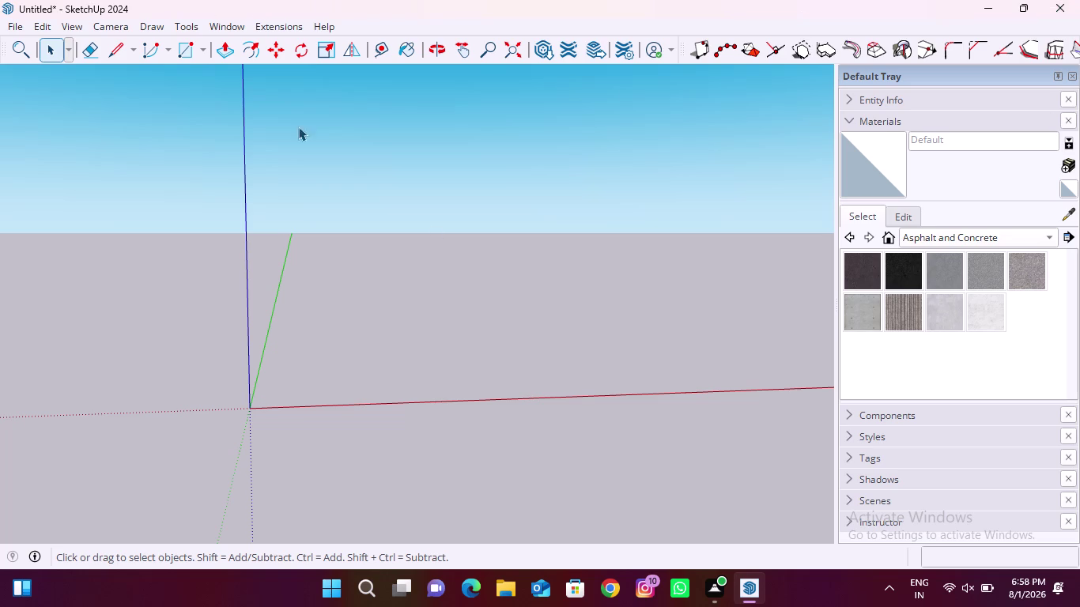
Import the house photo into the model via File > Import.
scroll(down, 3)
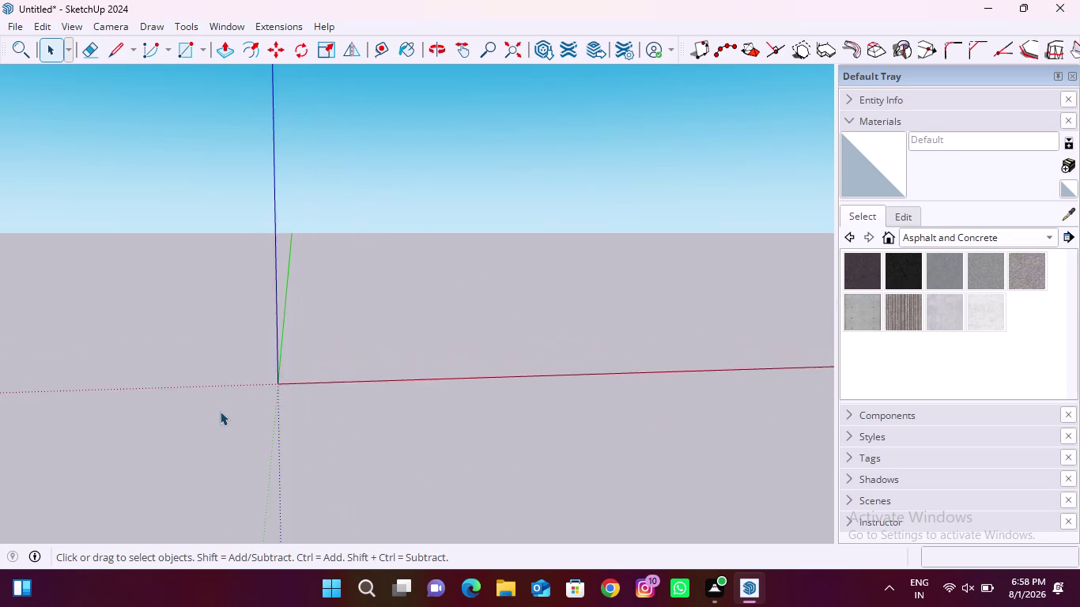
scroll(down, 3)
click(10, 27)
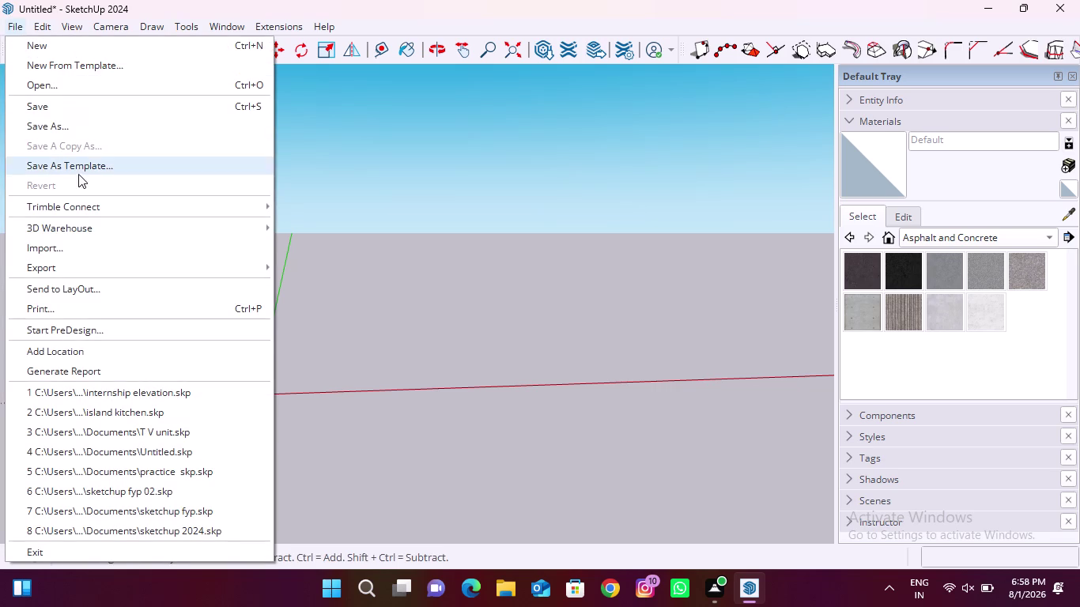
click(78, 252)
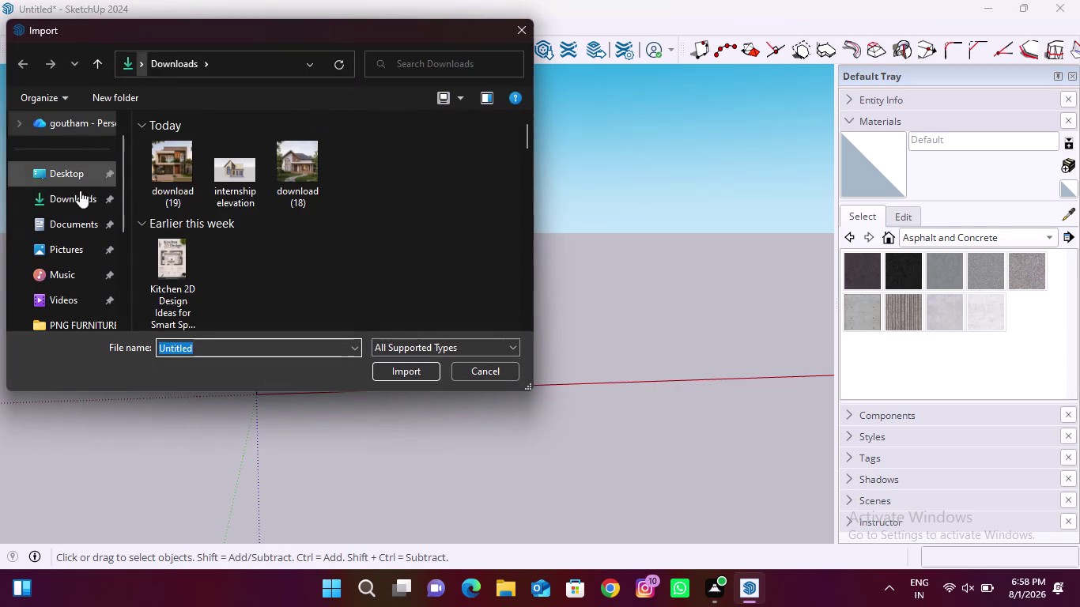
click(163, 172)
click(406, 422)
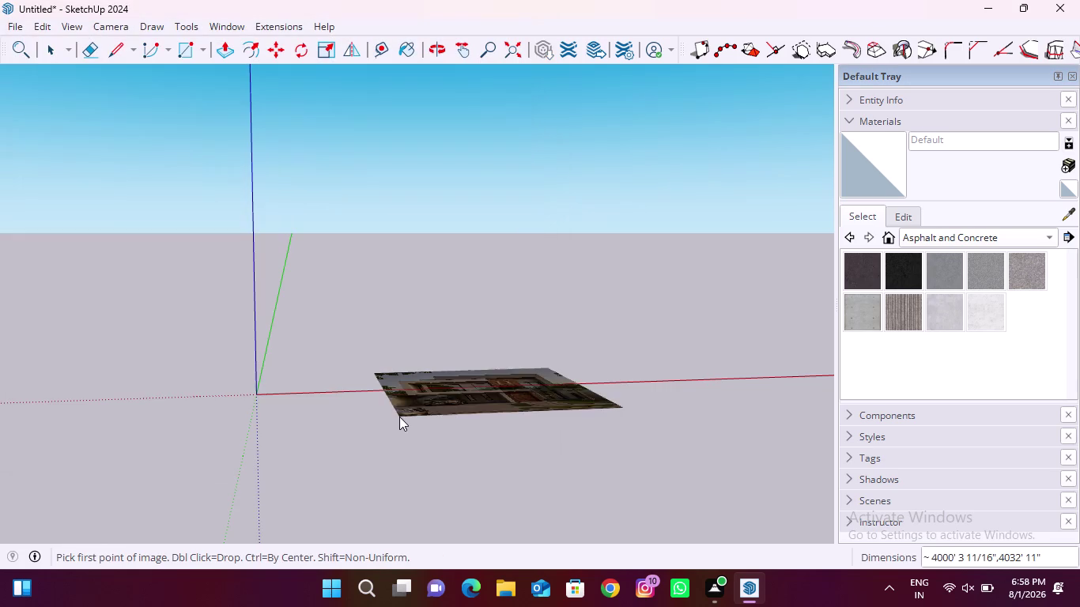
Place the house image flat on the ground beside the axes with two clicks.
click(321, 367)
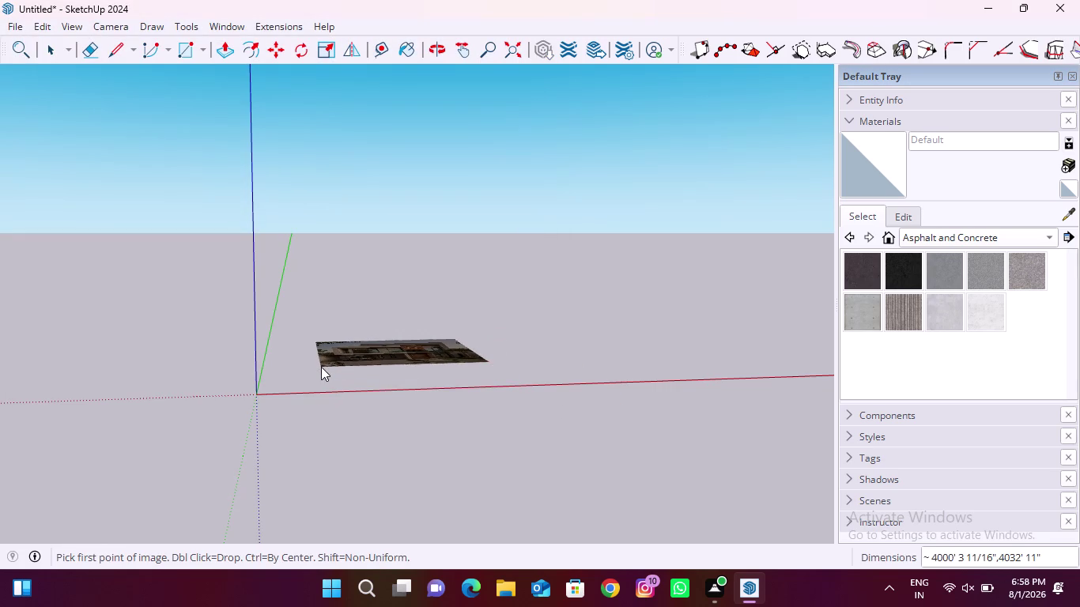
middle_drag(406, 352, 419, 465)
scroll(down, 3)
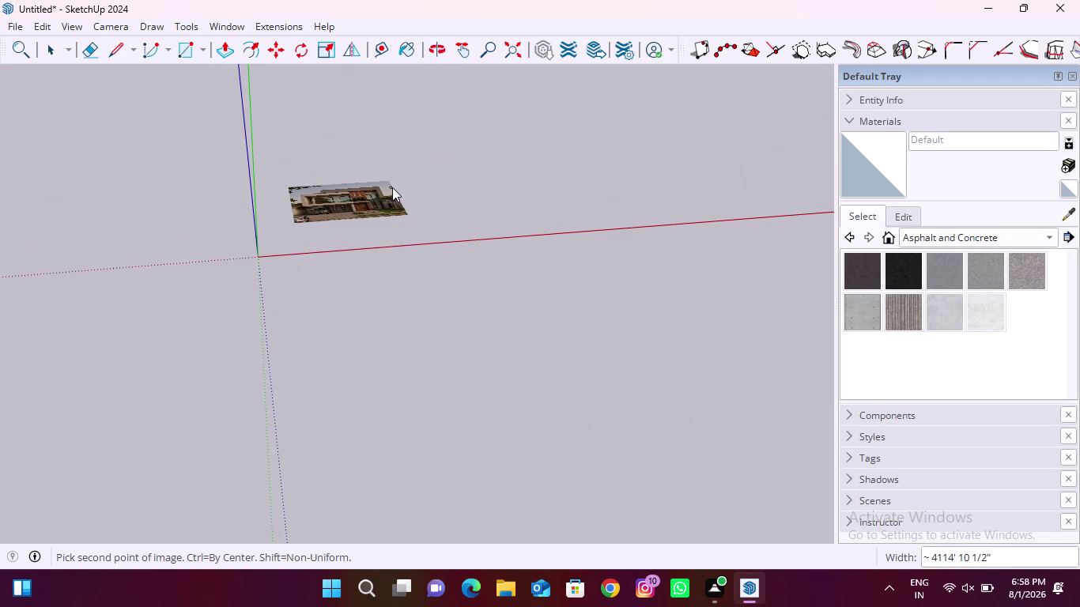
click(393, 188)
middle_drag(367, 200, 357, 292)
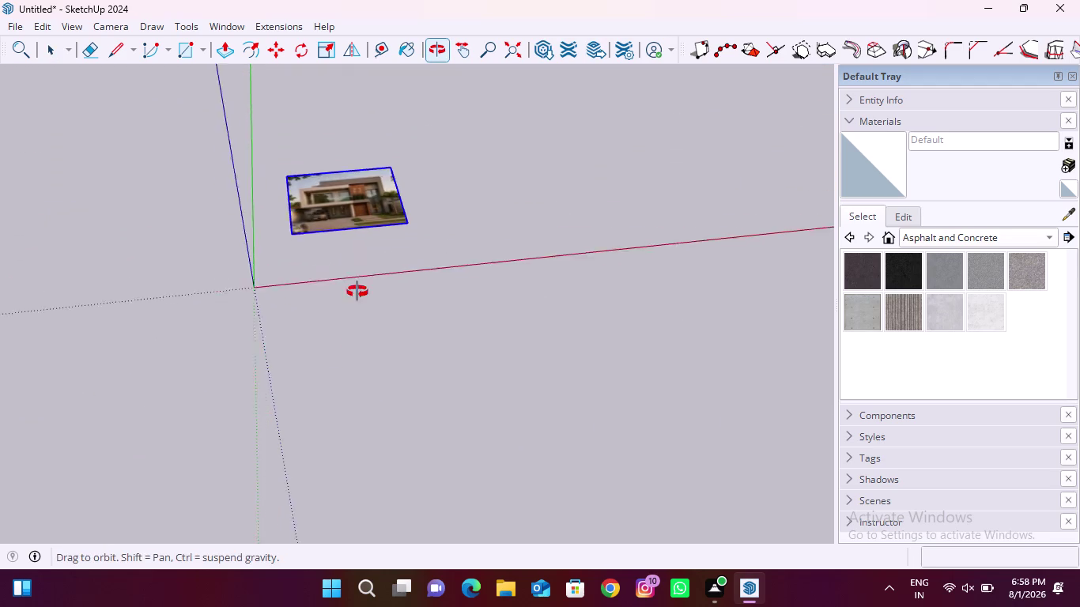
middle_drag(357, 292, 350, 397)
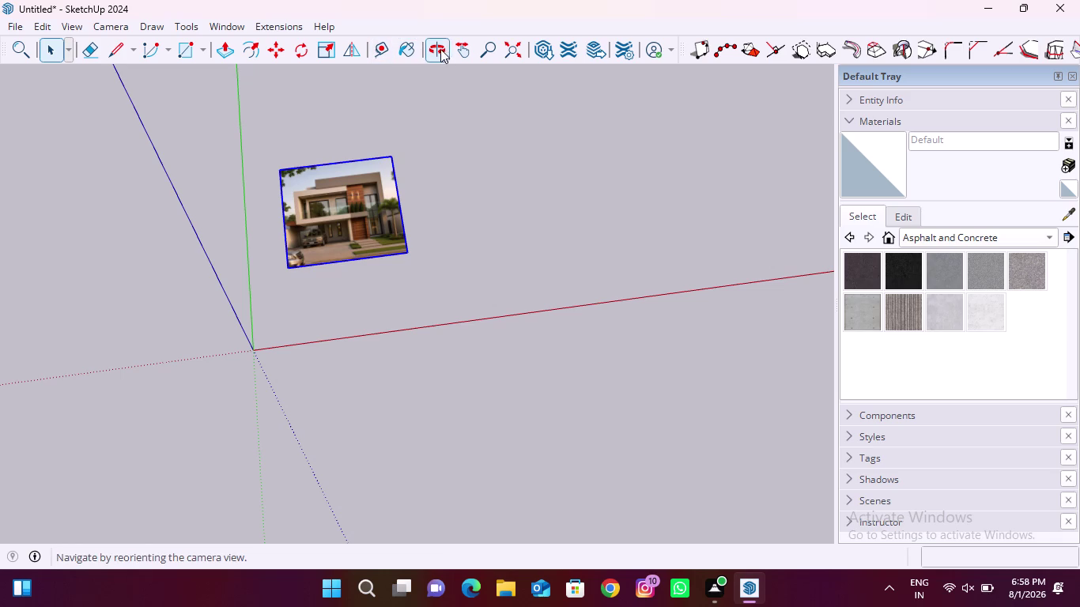
click(307, 52)
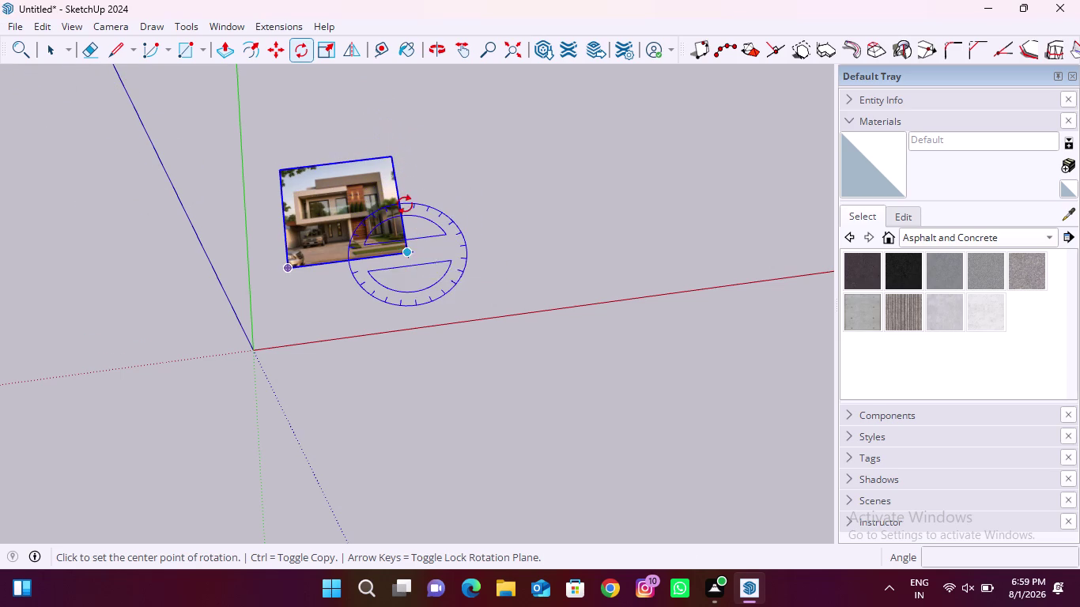
Turn the house image 90° about the red axis from its bottom corner to stand it upright.
key(Right)
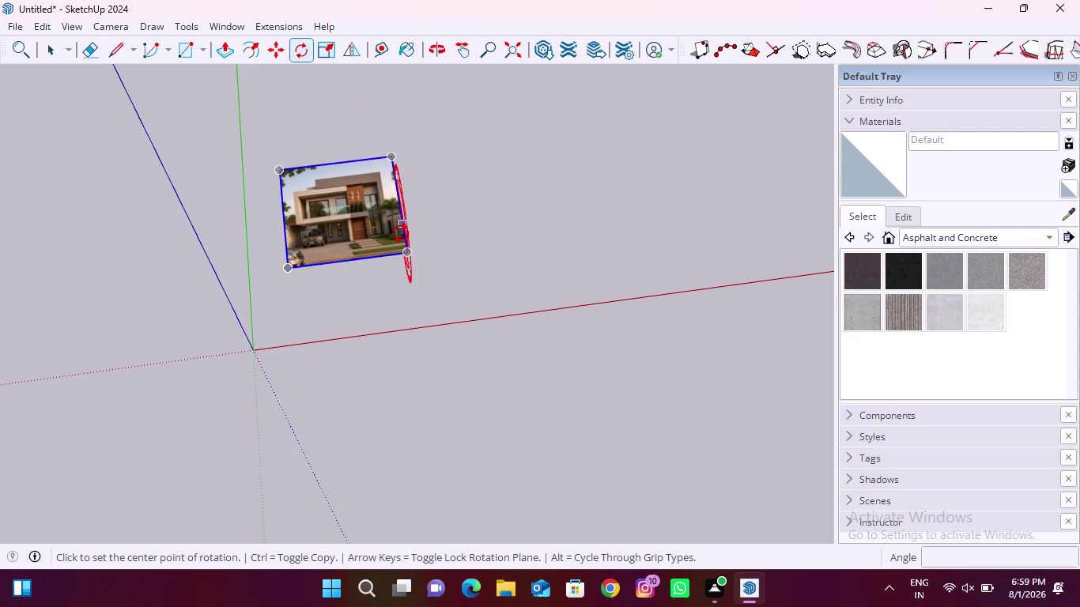
click(405, 257)
click(388, 157)
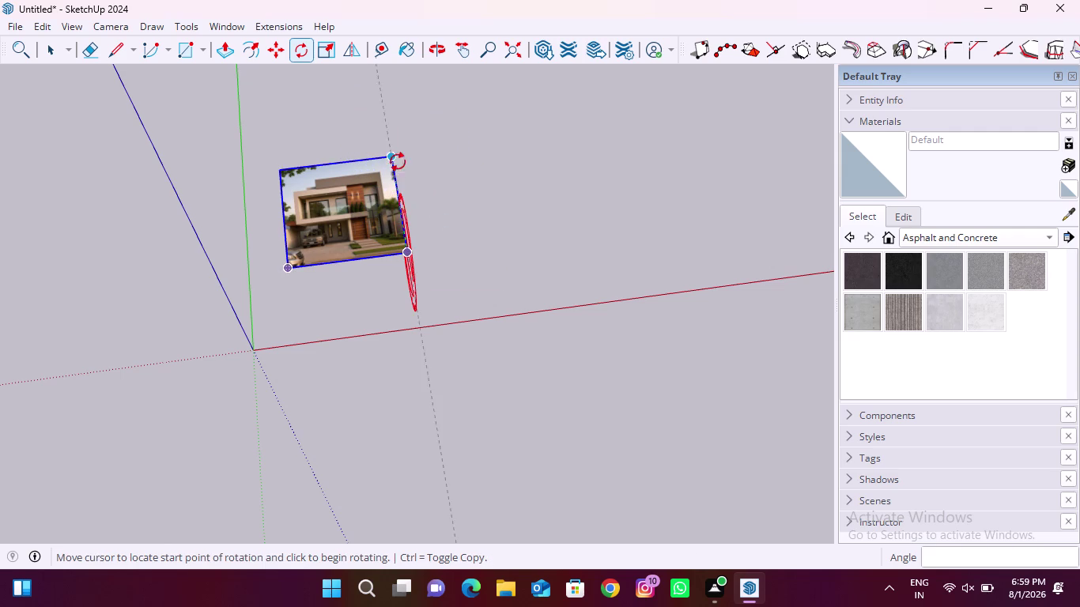
text(9)
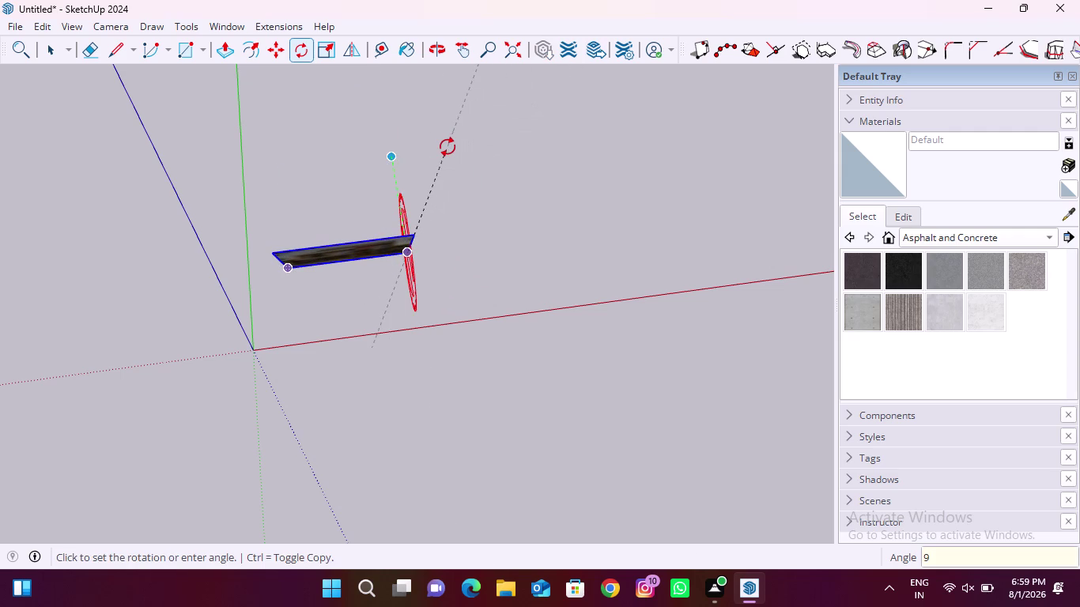
text(0)
key(Return)
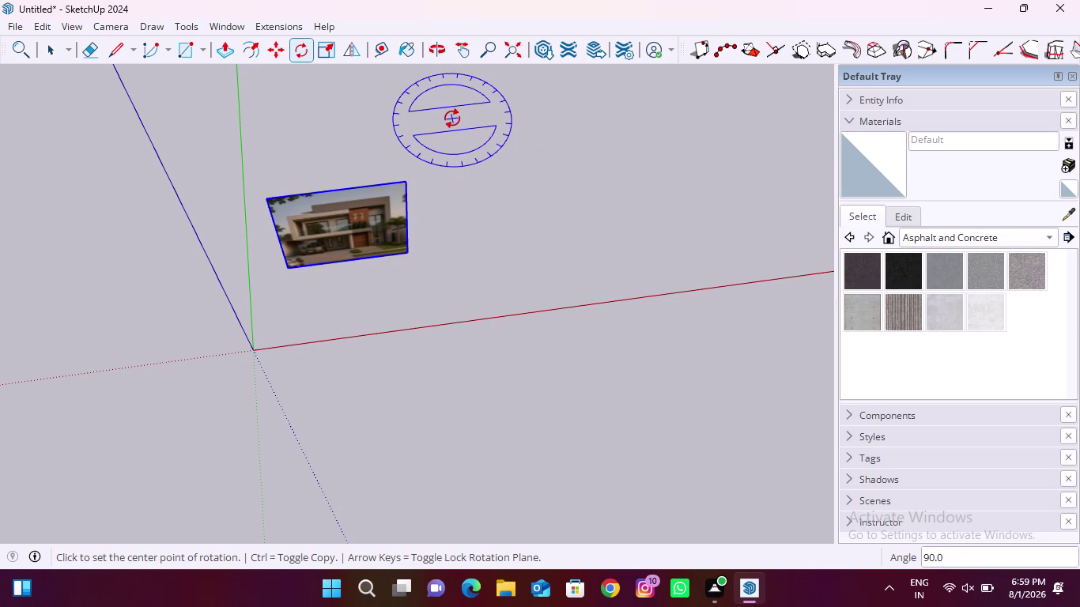
key(Escape)
key(space)
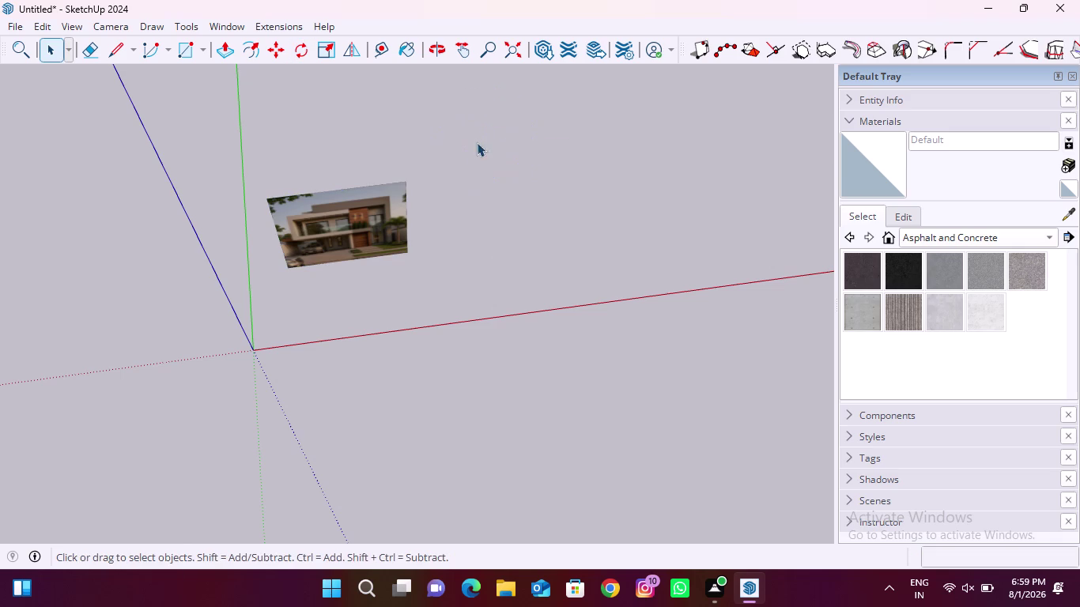
Orbit the view to face the upright house image front-on.
middle_drag(360, 313, 271, 194)
scroll(down, 3)
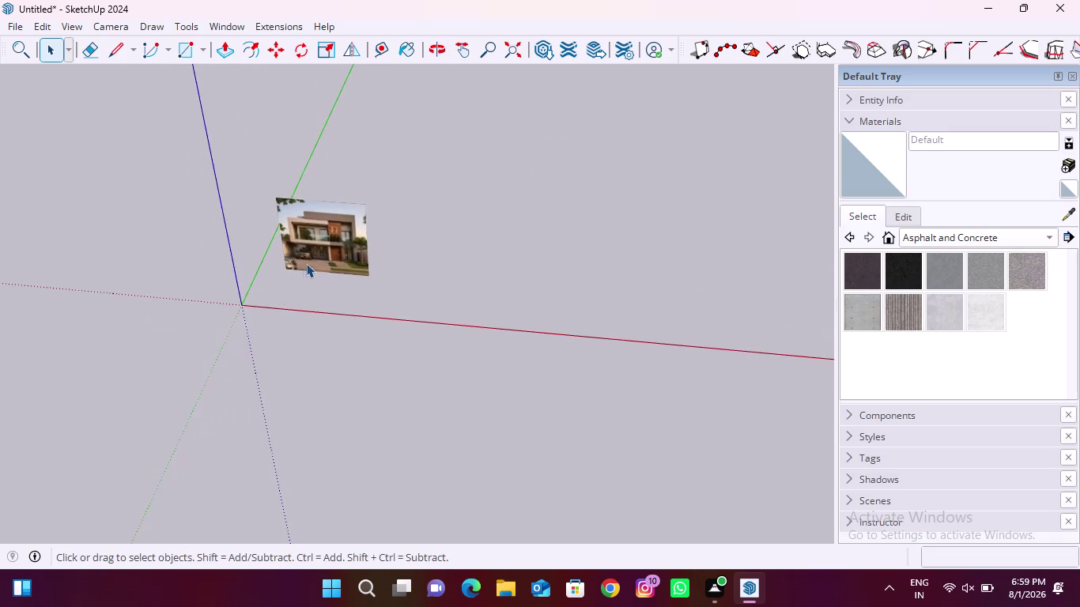
scroll(up, 3)
scroll(down, 3)
middle_drag(215, 310, 261, 255)
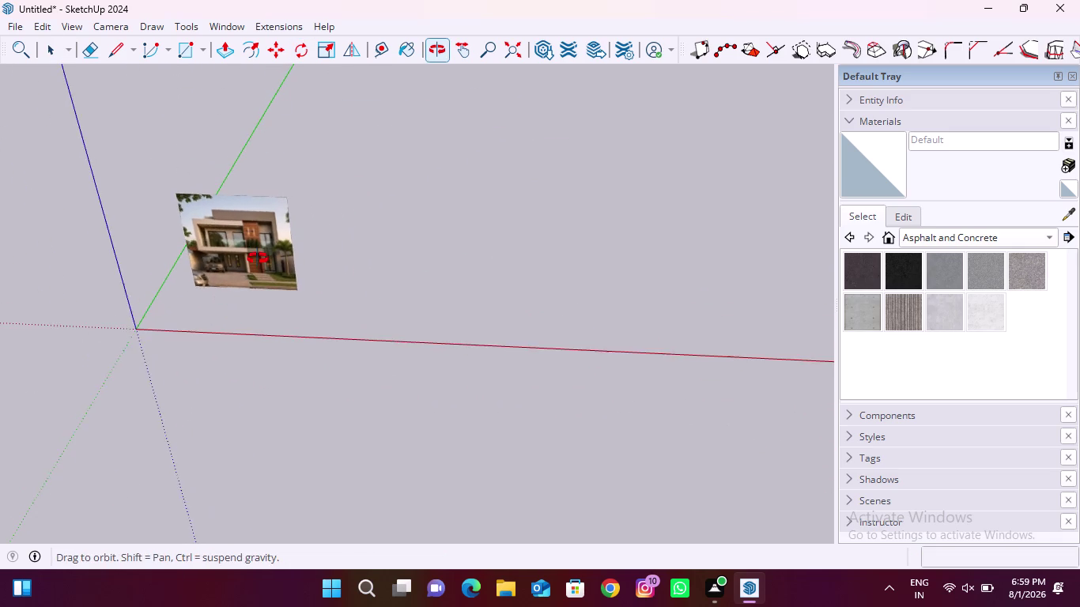
middle_drag(261, 255, 278, 233)
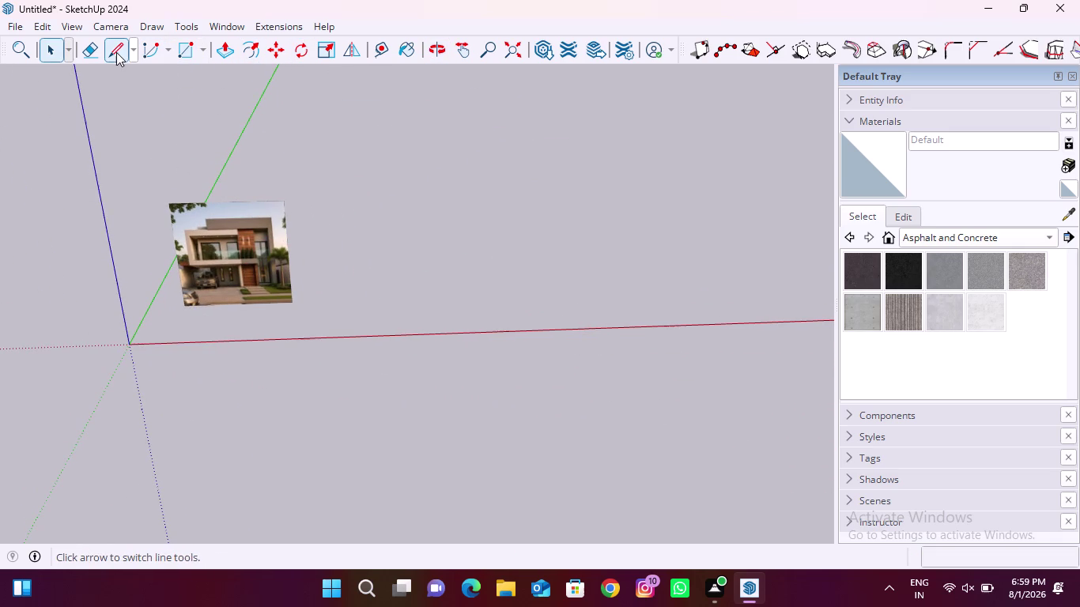
Draw a 2' line along the red axis from the image's bottom corner.
click(116, 52)
scroll(down, 3)
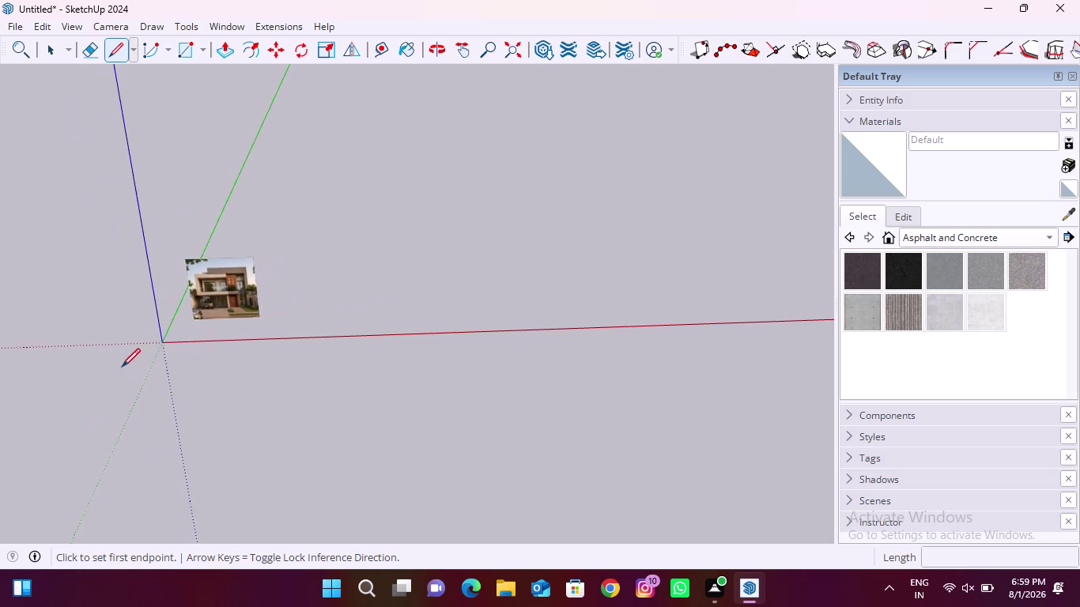
scroll(down, 3)
scroll(up, 3)
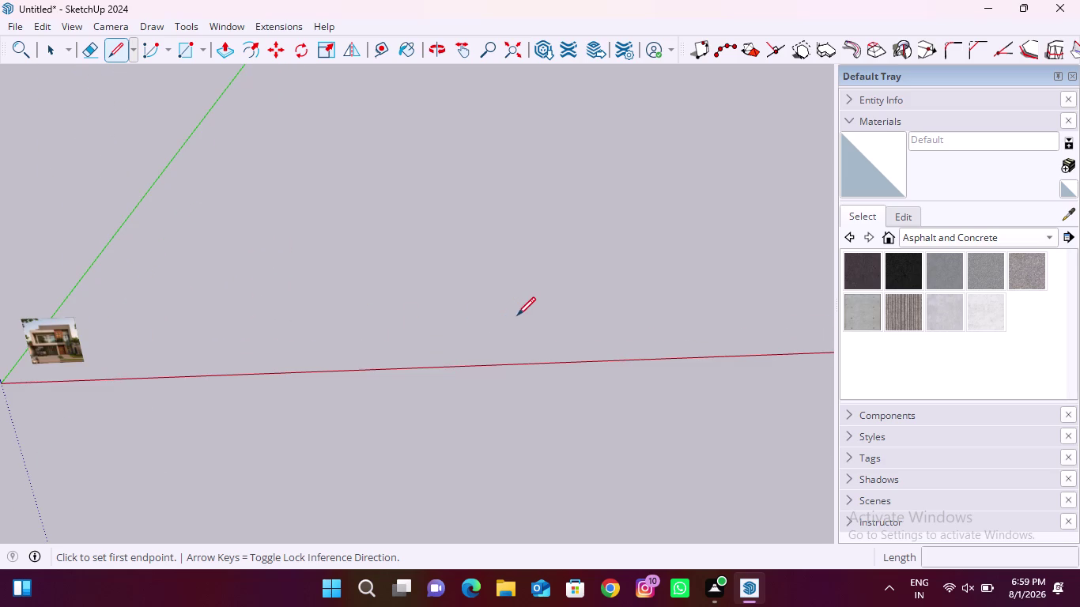
click(528, 316)
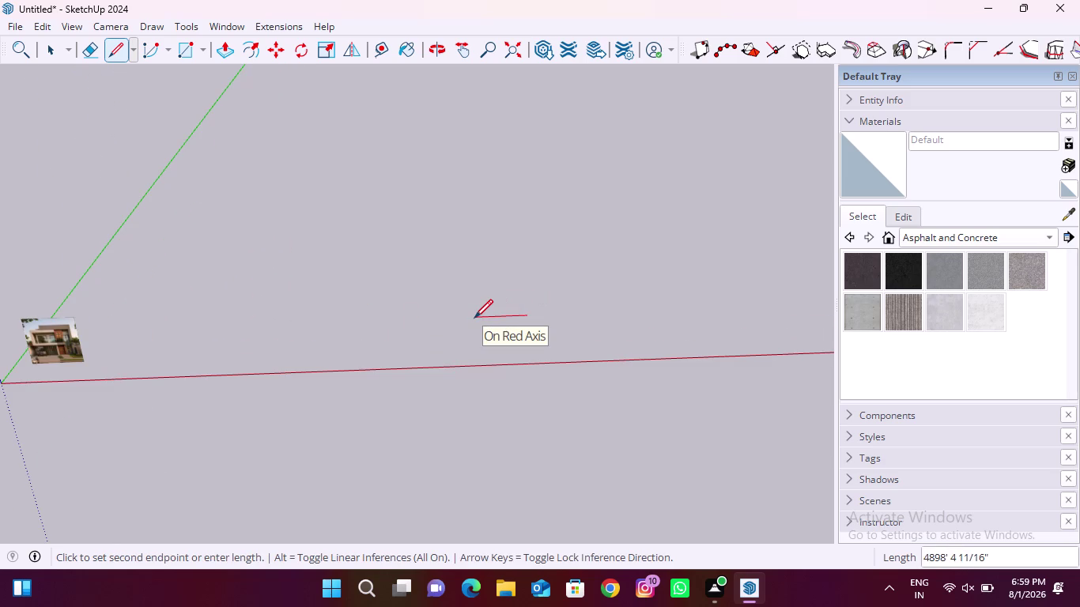
text(2')
key(Return)
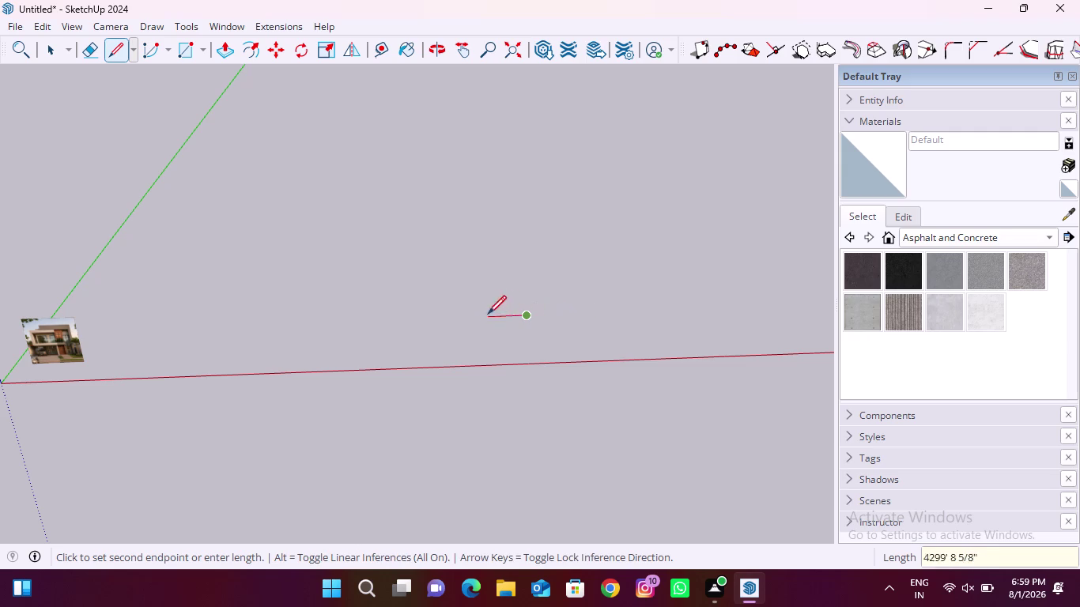
scroll(down, 3)
scroll(up, 3)
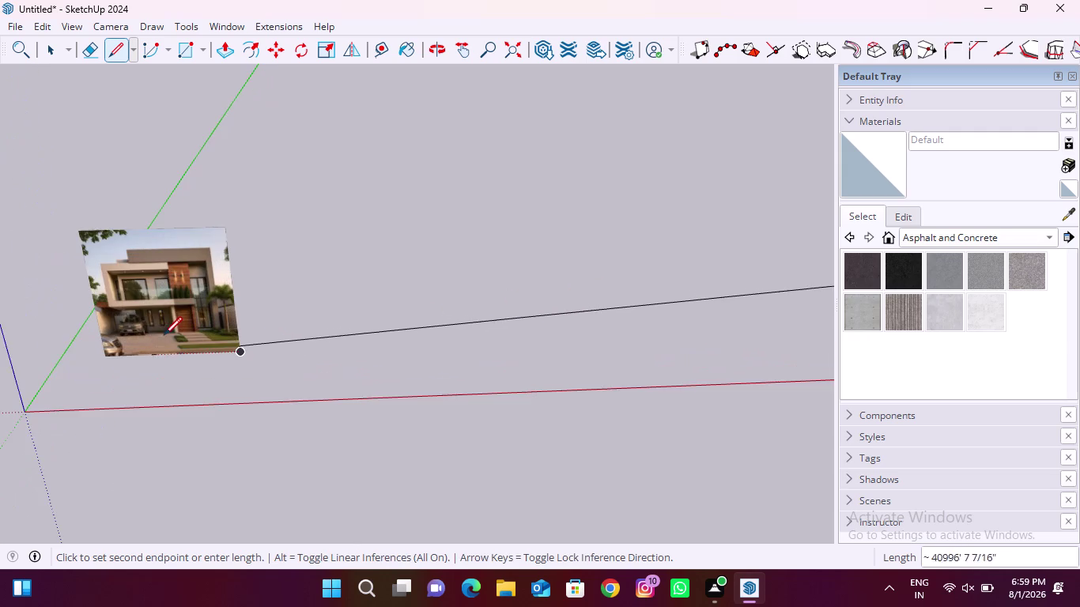
scroll(up, 3)
scroll(down, 3)
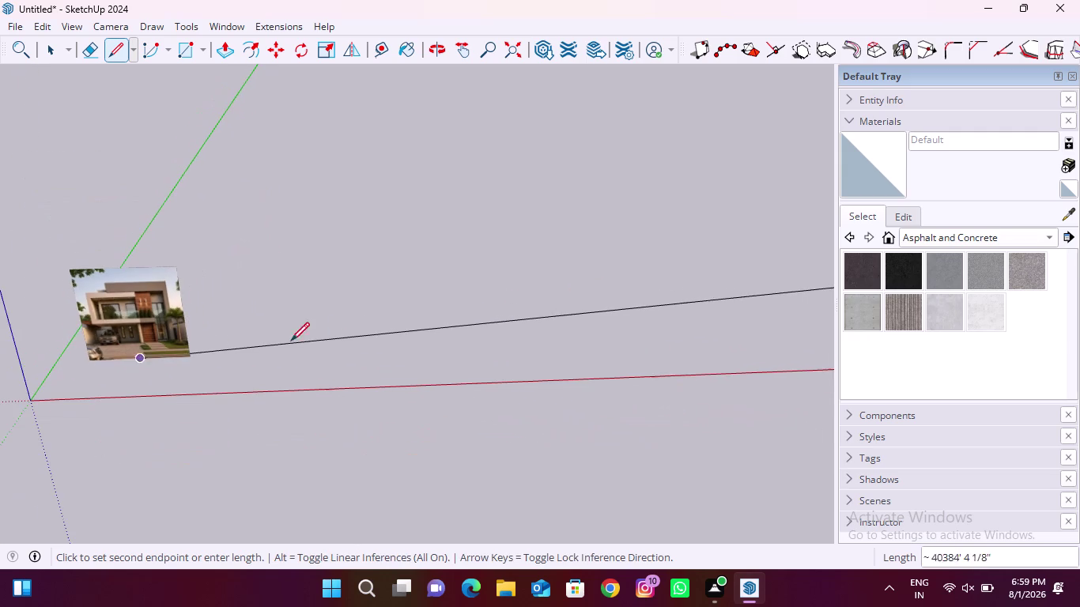
scroll(down, 3)
scroll(up, 3)
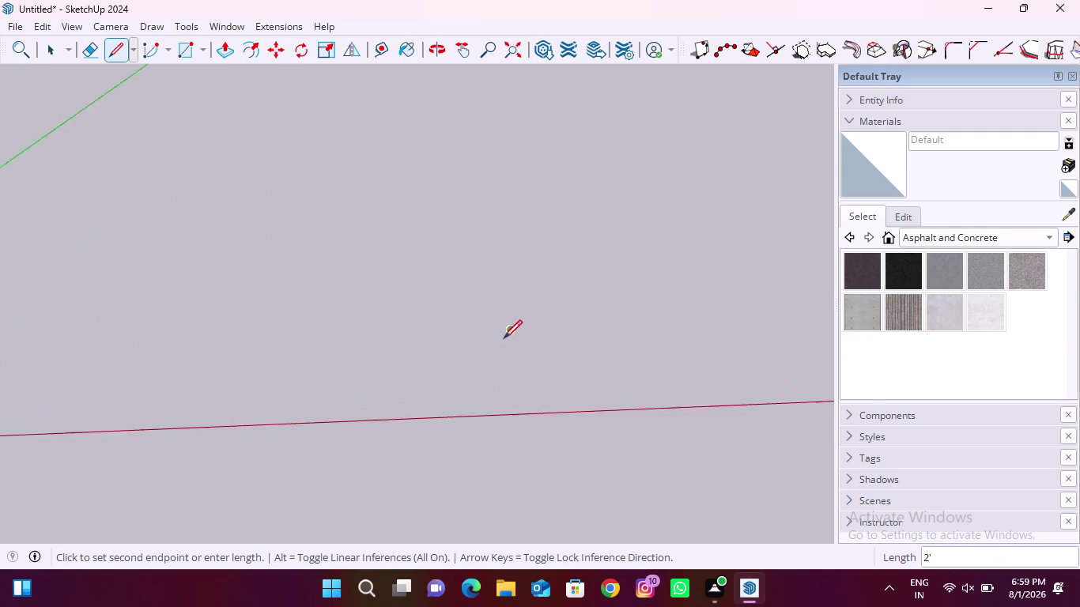
Draw a 3.5' line along the green axis, meeting the 2' line in an L.
scroll(up, 3)
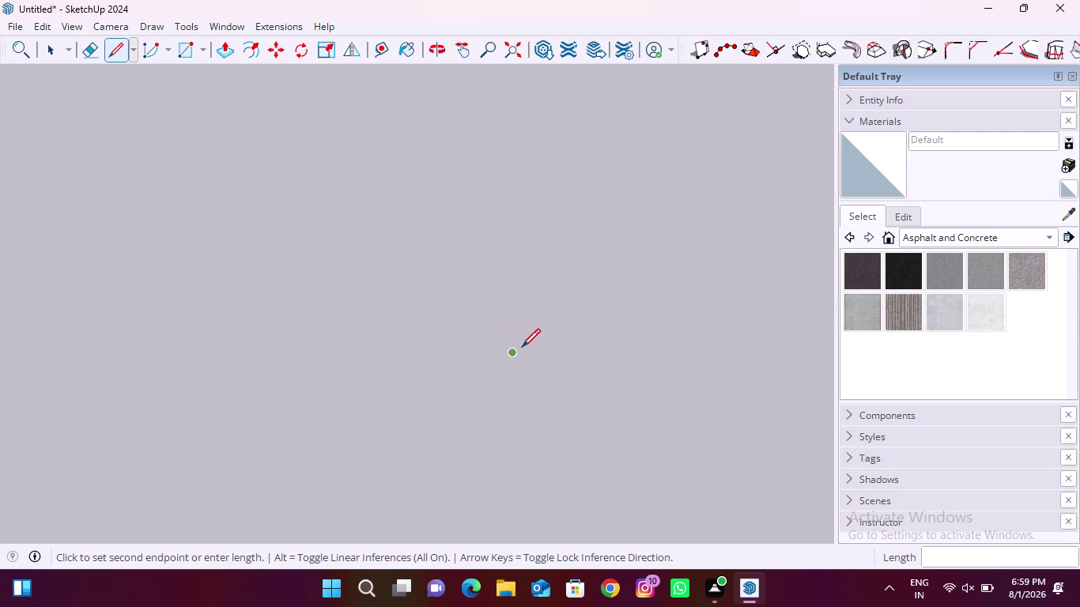
scroll(up, 3)
scroll(up, 3)
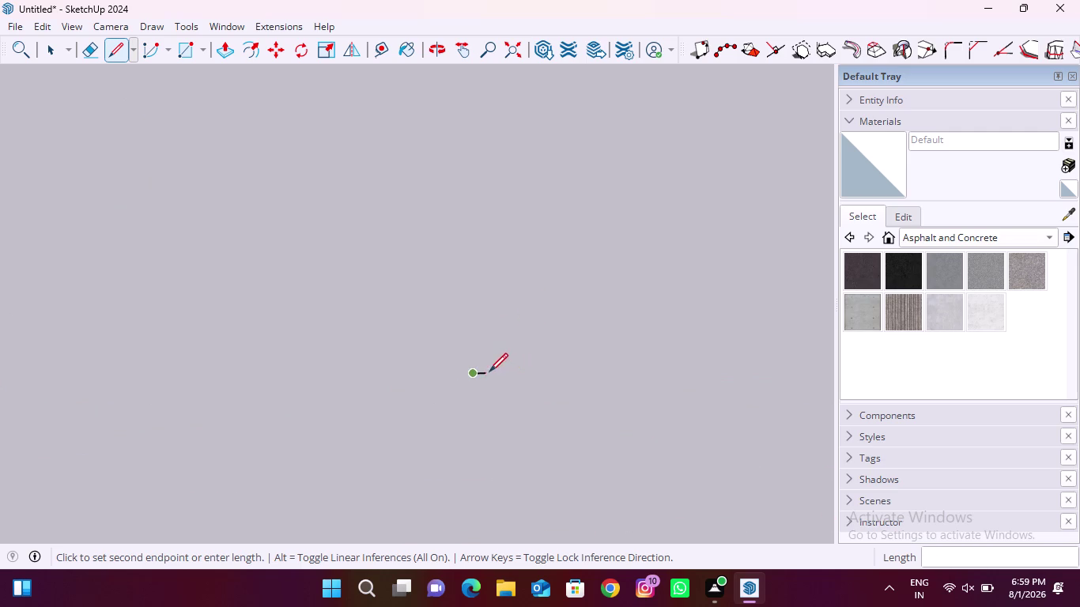
scroll(up, 3)
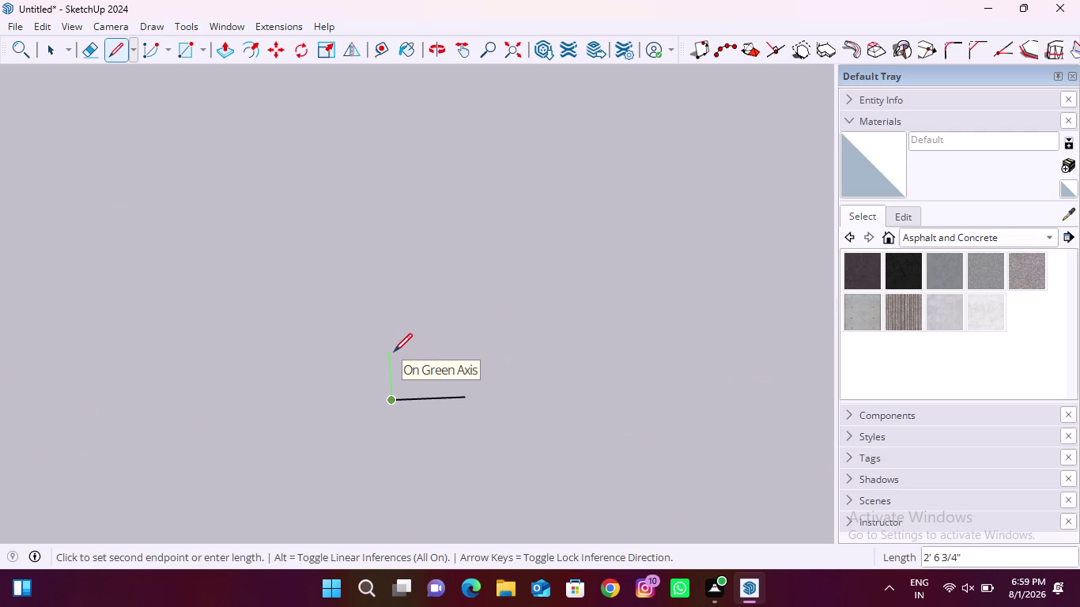
text(3.5')
key(Return)
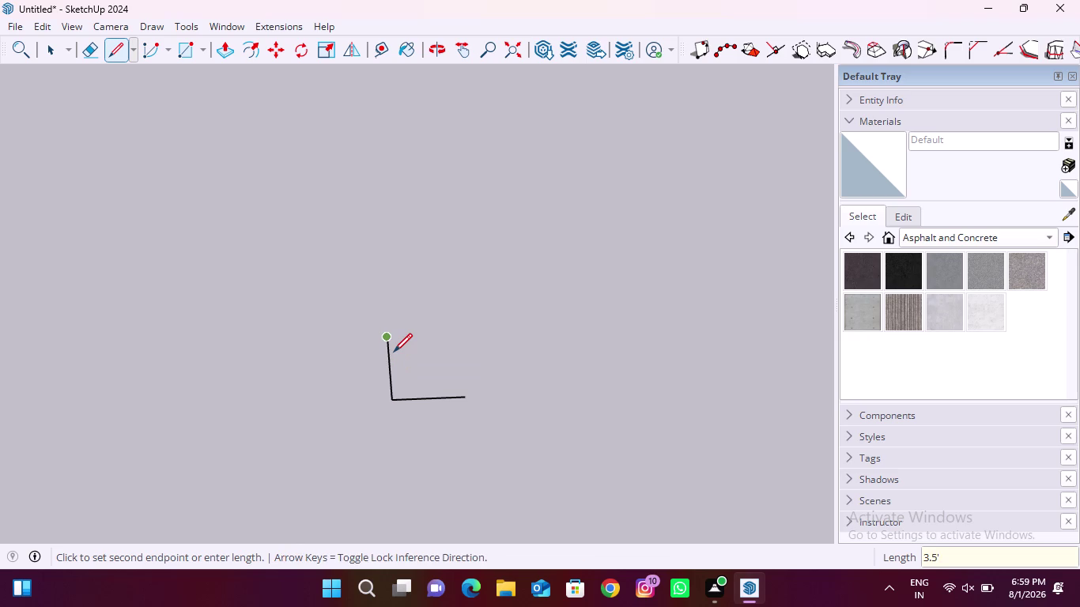
scroll(down, 3)
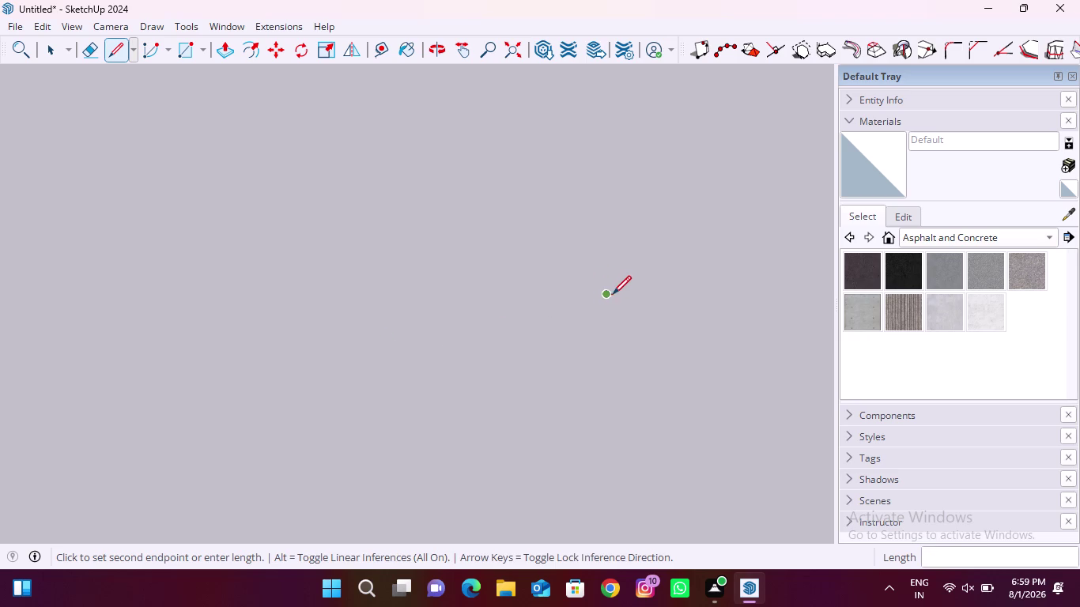
scroll(down, 3)
scroll(down, 3)
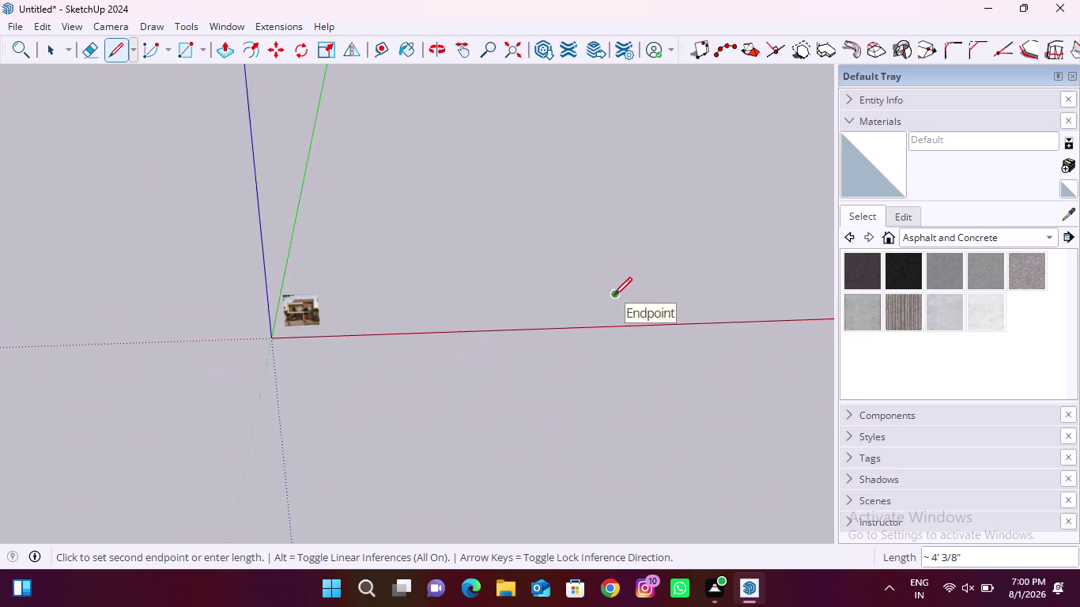
scroll(up, 3)
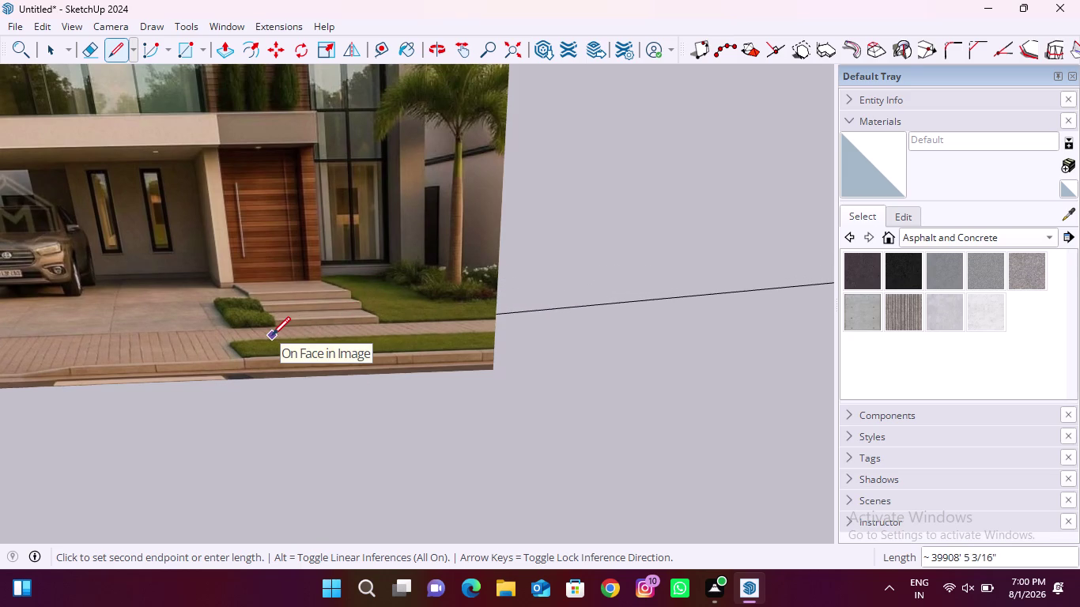
scroll(down, 3)
Remove the long stray line and box-select around the remaining geometry.
key(Escape)
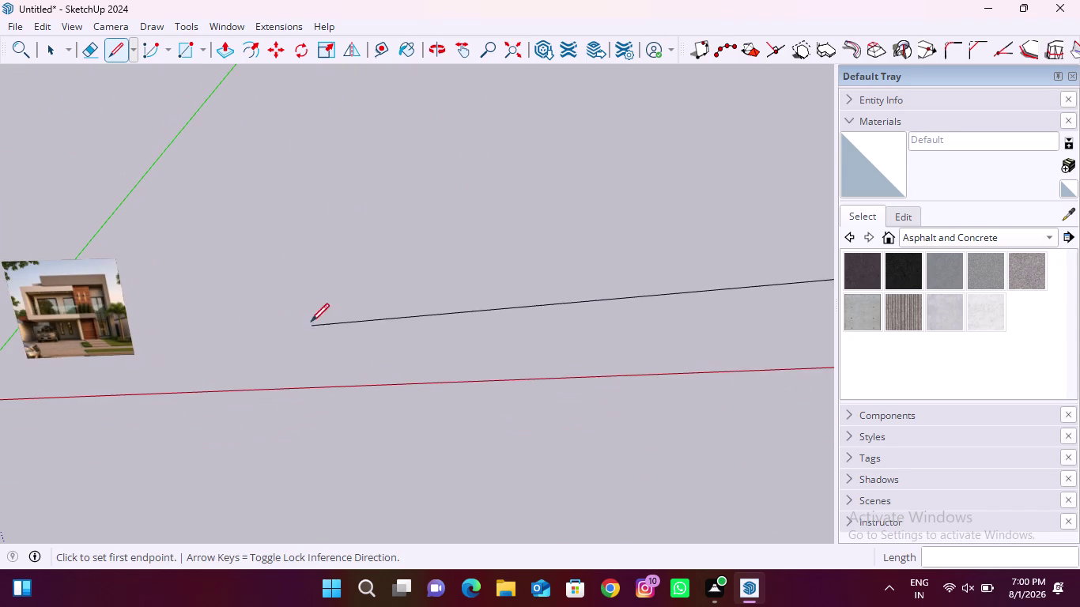
scroll(down, 3)
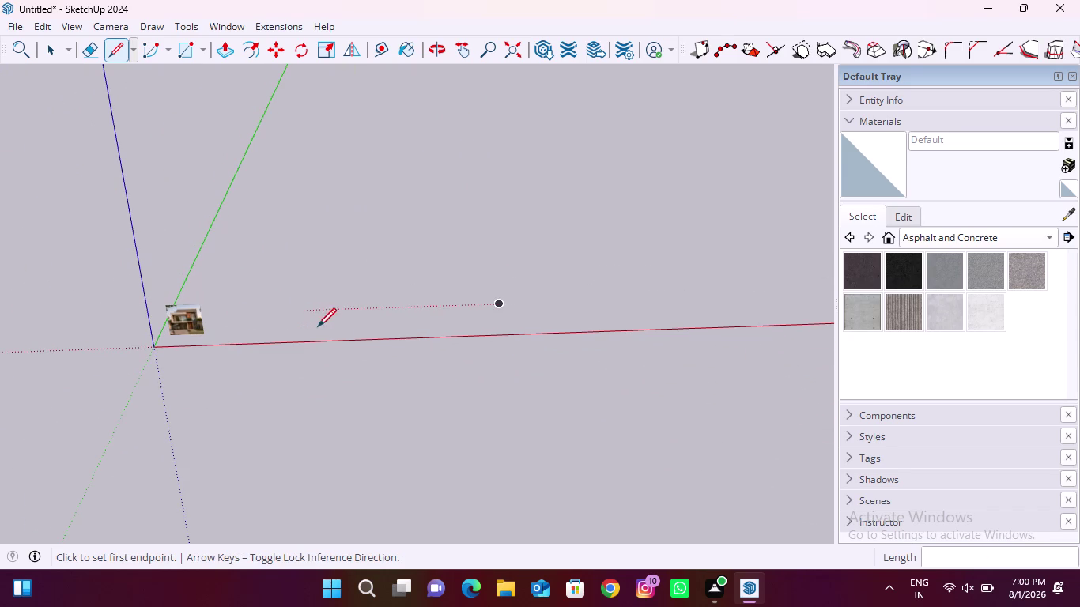
key(space)
drag(440, 294, 566, 326)
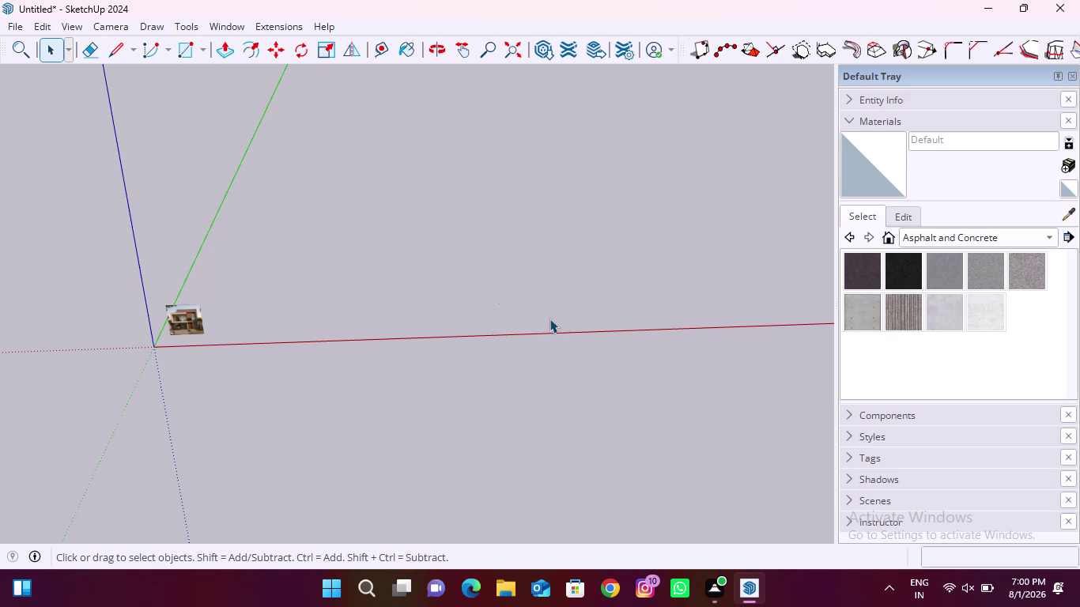
drag(516, 294, 611, 332)
scroll(up, 3)
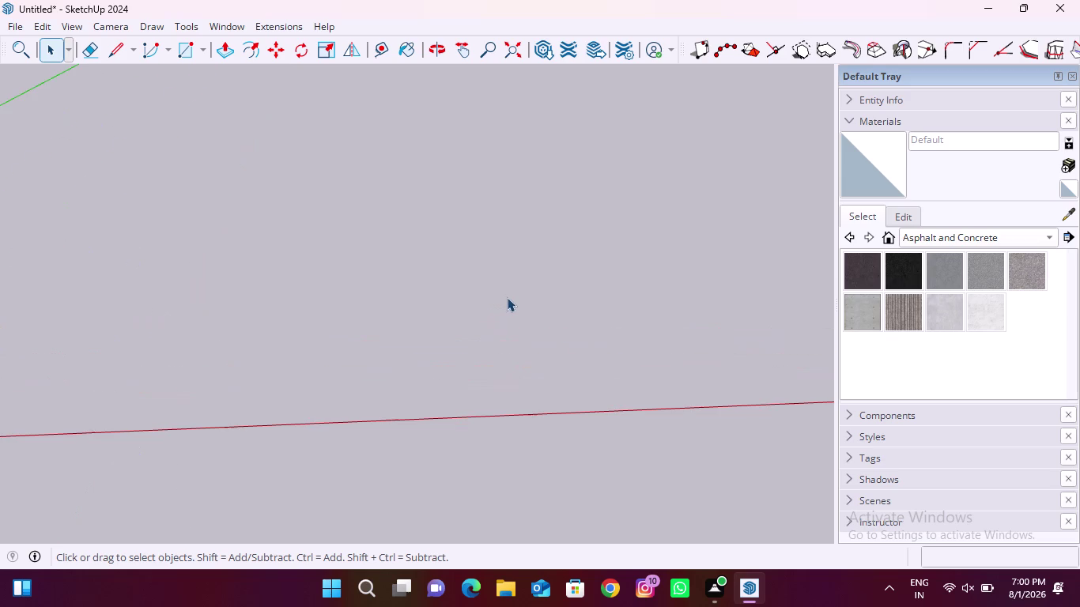
scroll(down, 3)
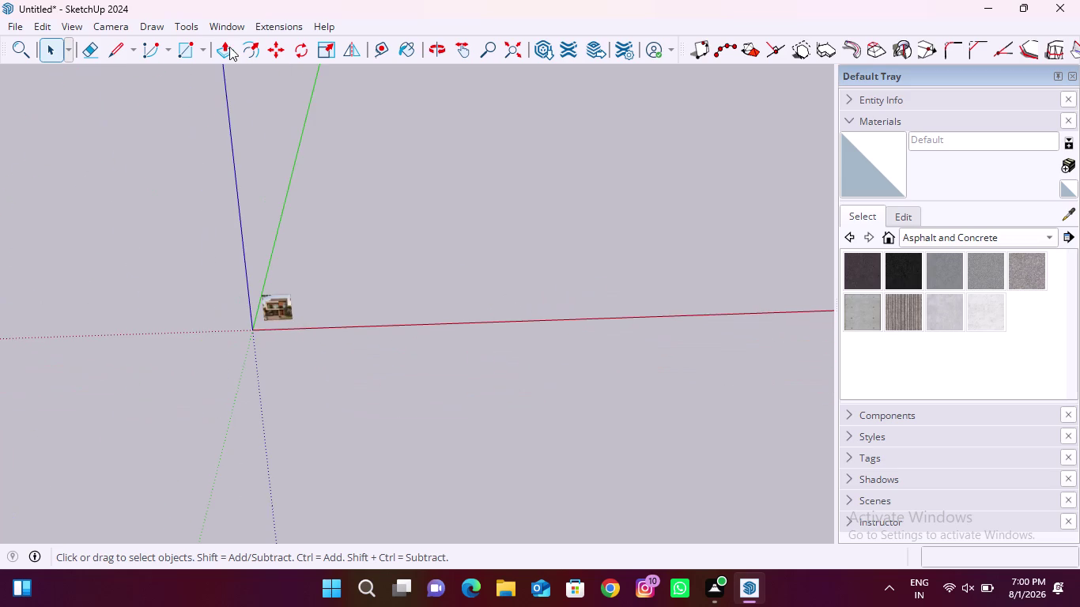
click(123, 53)
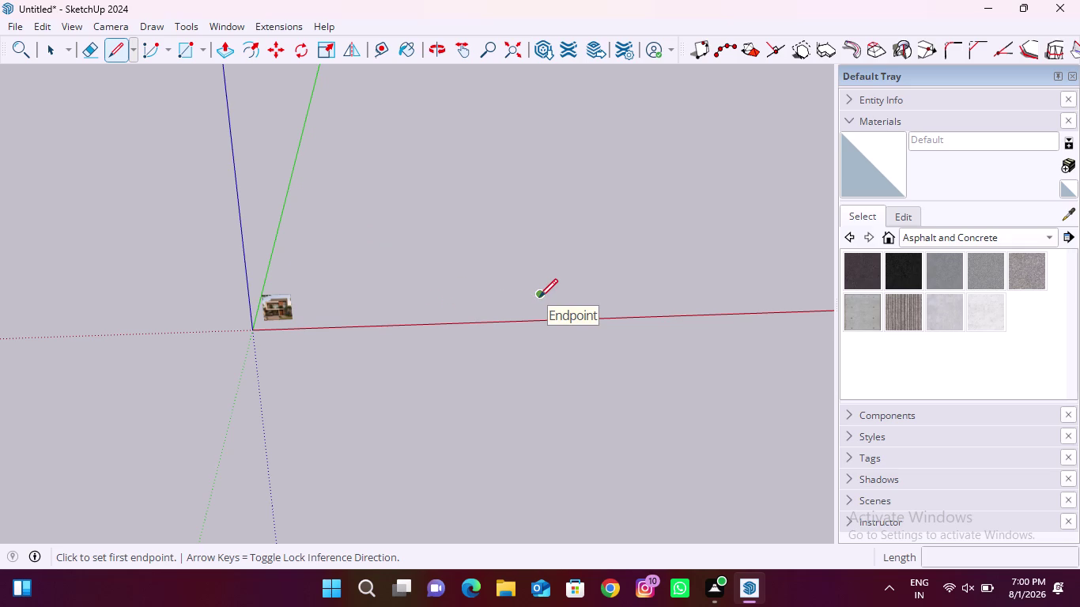
scroll(up, 3)
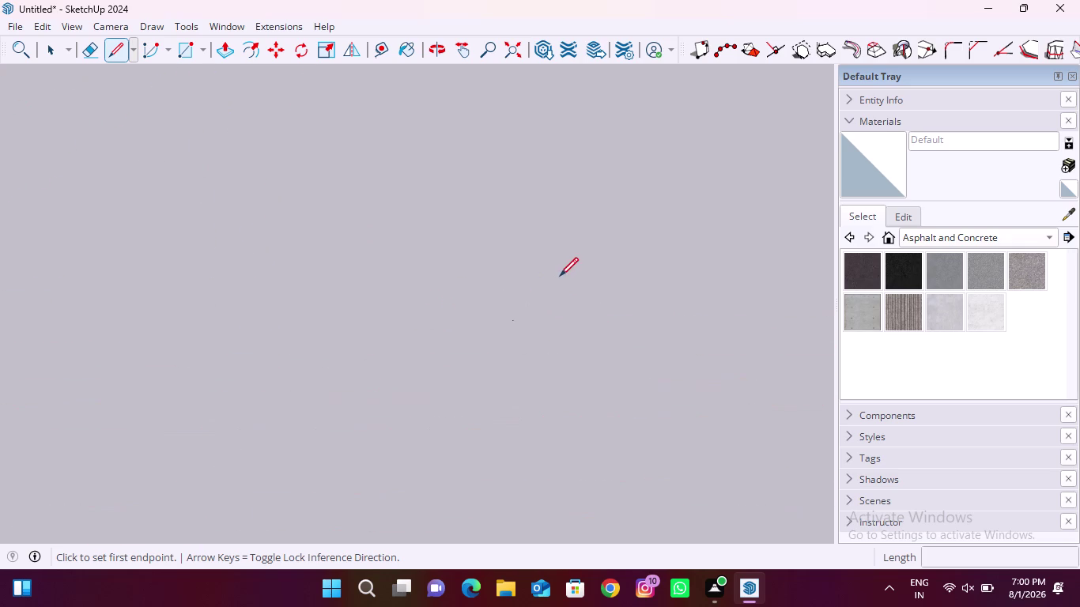
scroll(up, 3)
scroll(up, 3)
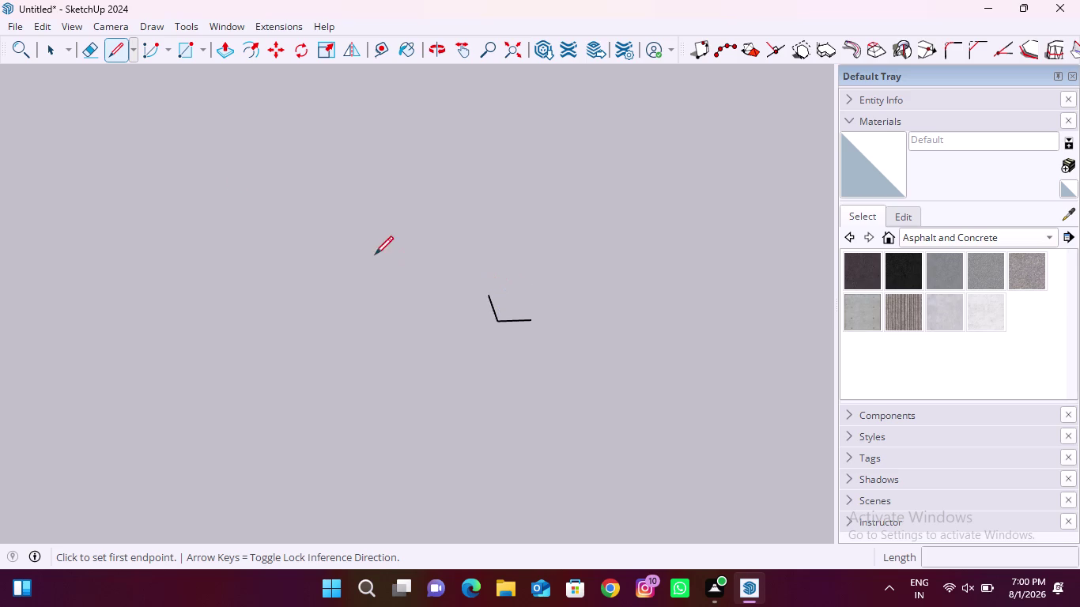
click(59, 46)
drag(445, 240, 659, 421)
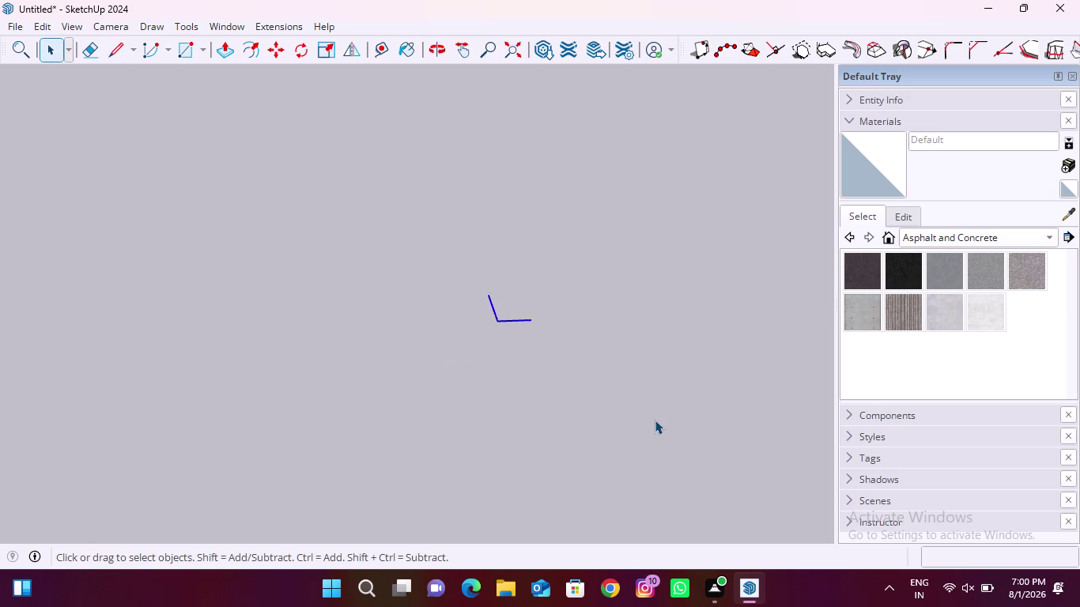
key(Delete)
click(120, 47)
scroll(down, 3)
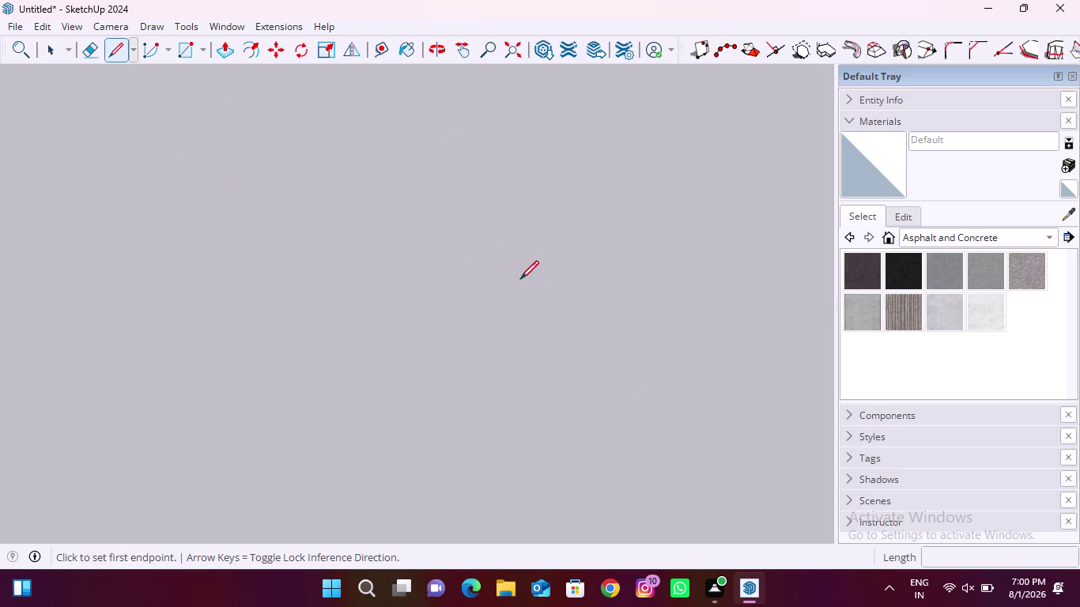
scroll(down, 3)
scroll(down, 3)
scroll(down, 3)
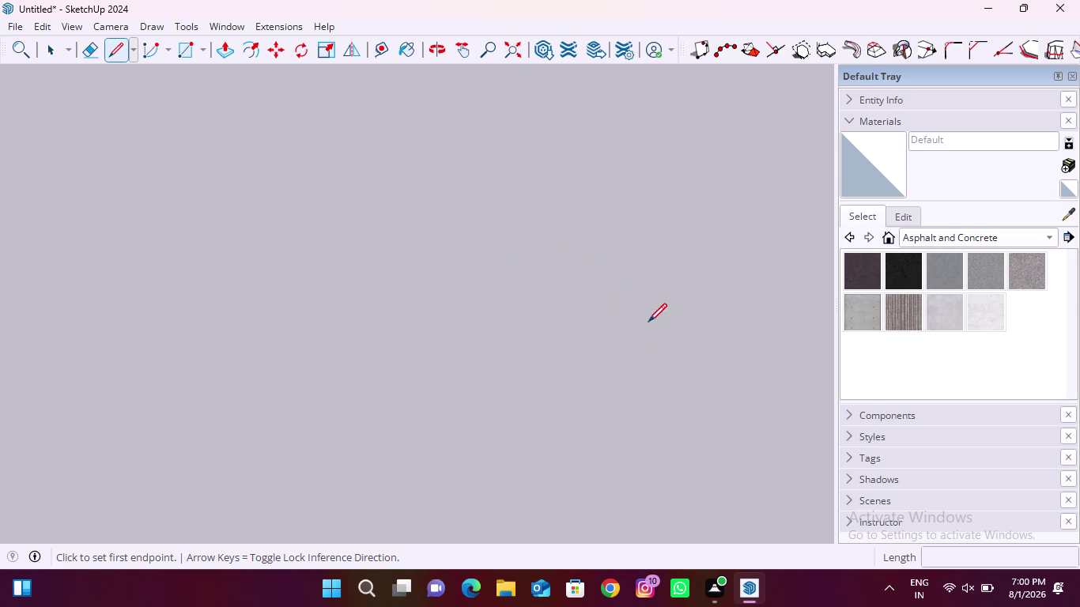
scroll(down, 3)
scroll(down, 3)
key(z)
key(z)
scroll(down, 3)
key(z)
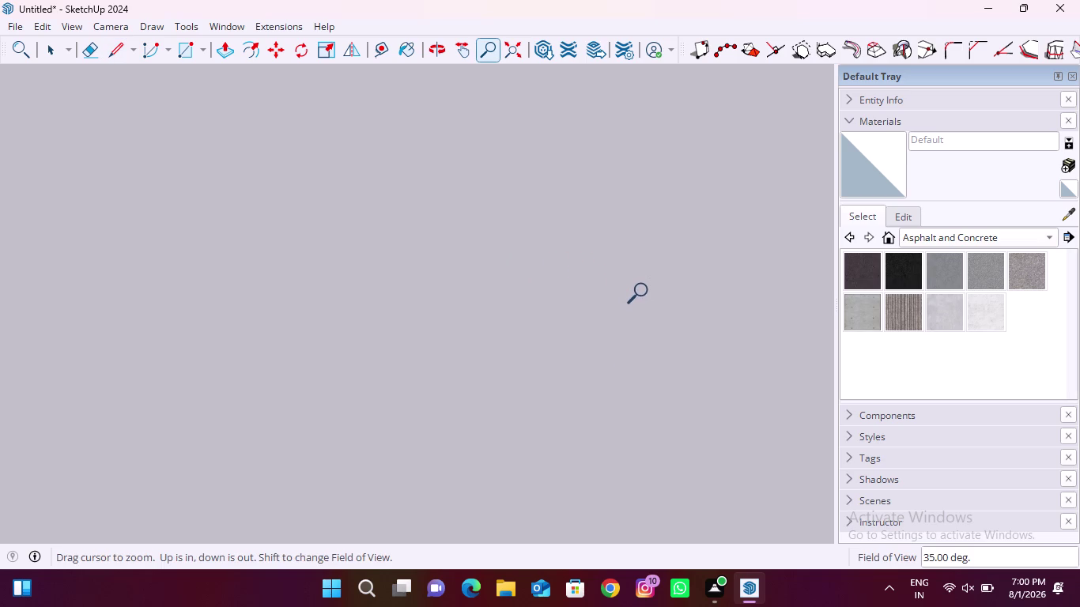
key(z)
scroll(down, 3)
key(z)
click(276, 50)
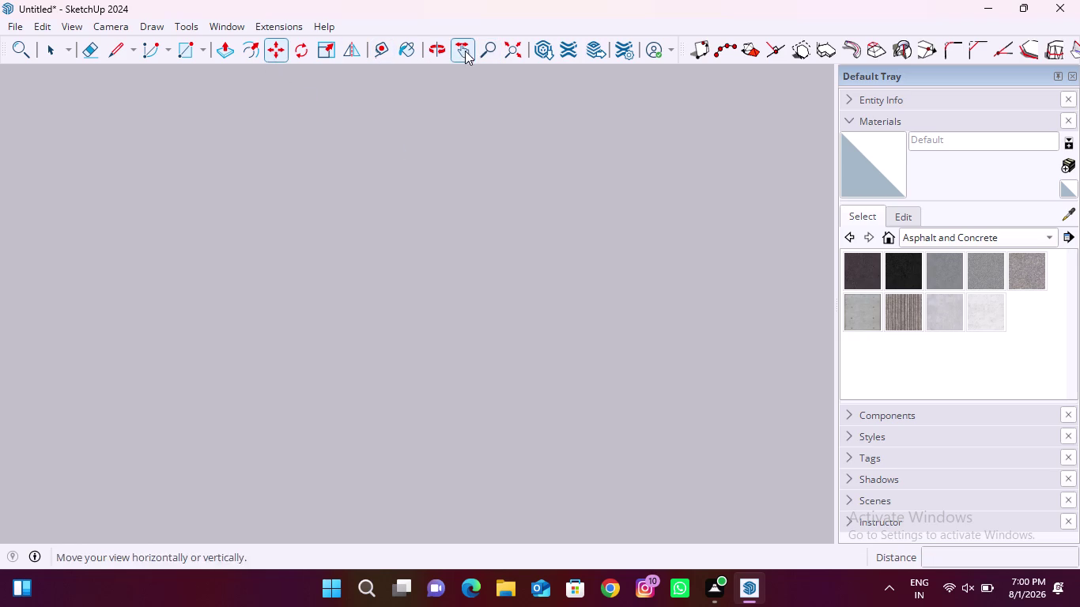
Zoom out to bring the axes and upright house image back into view.
click(505, 52)
scroll(down, 3)
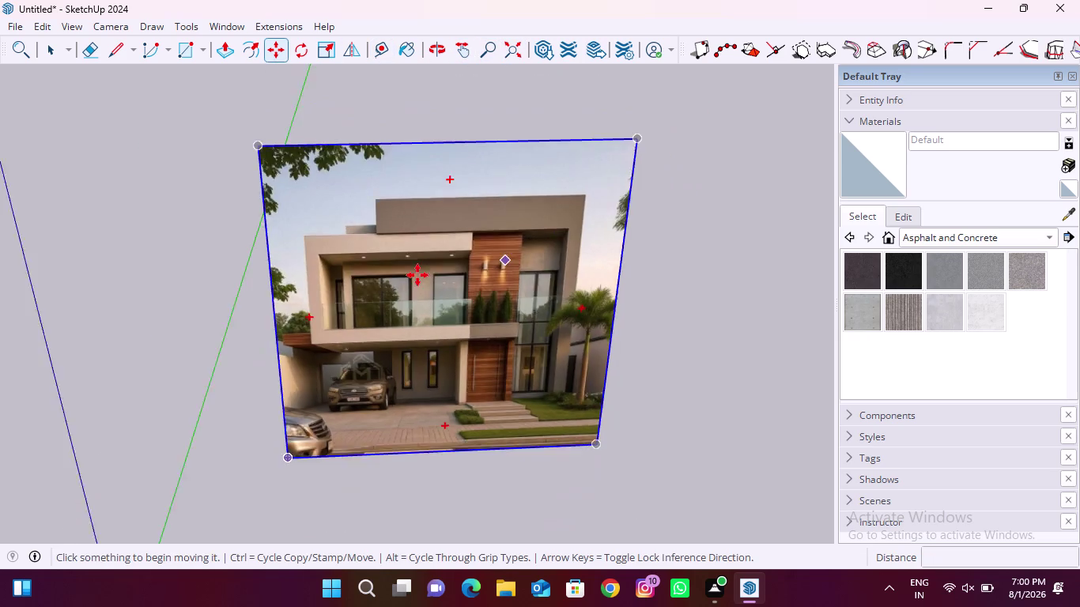
scroll(down, 3)
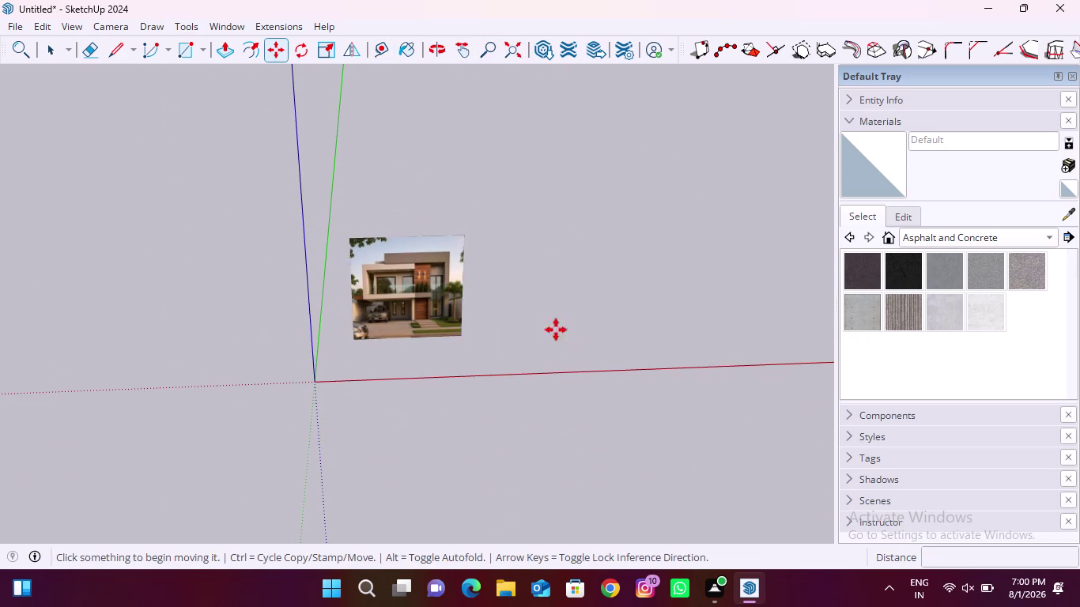
Start a 3' line right of the house image, then cancel it.
click(108, 47)
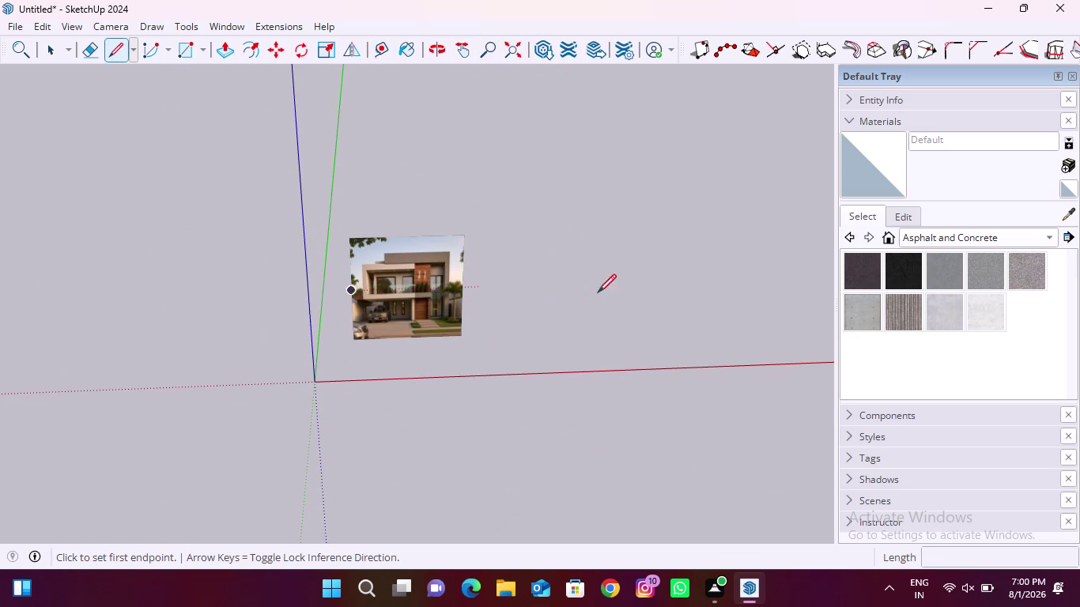
click(723, 304)
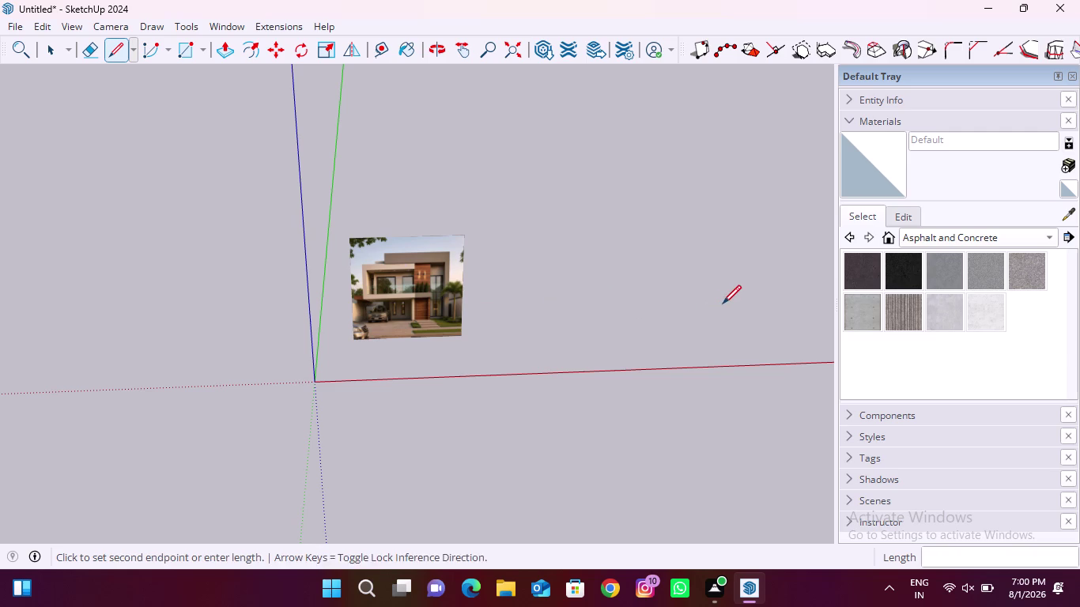
key(3)
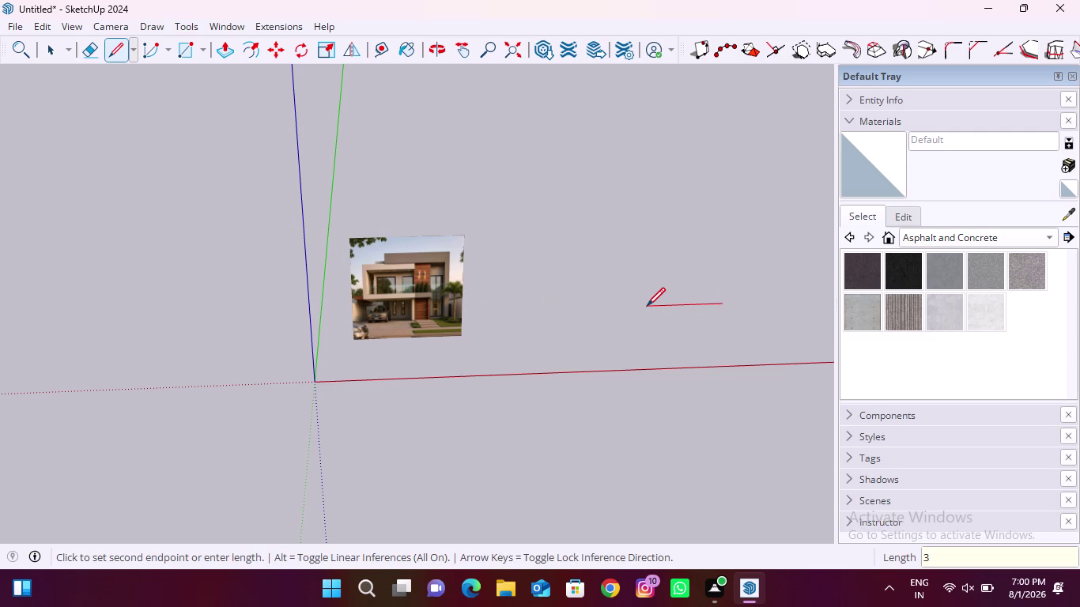
key(apostrophe)
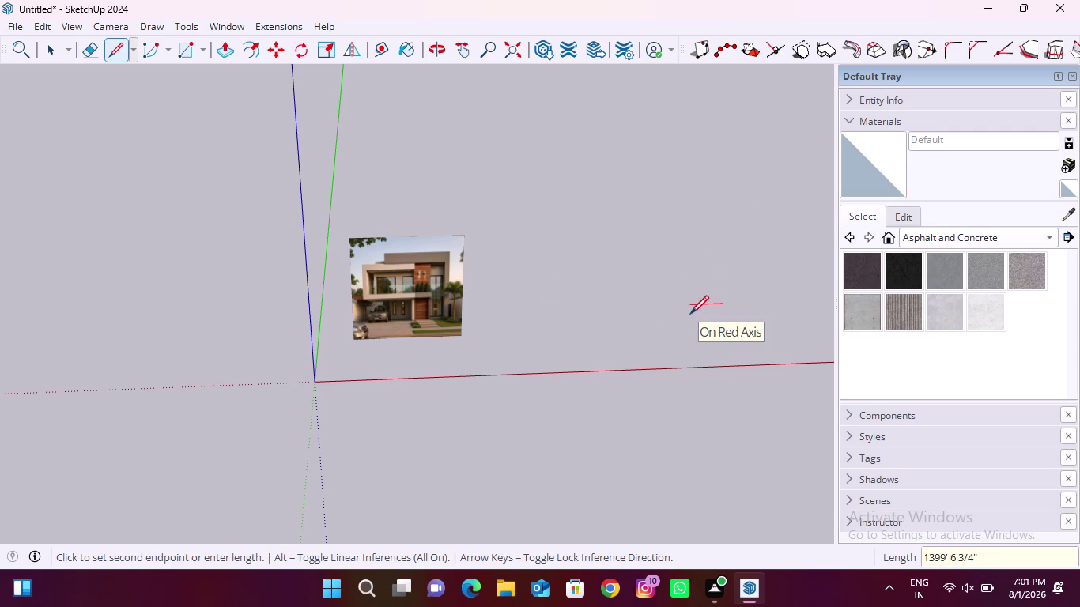
key(Escape)
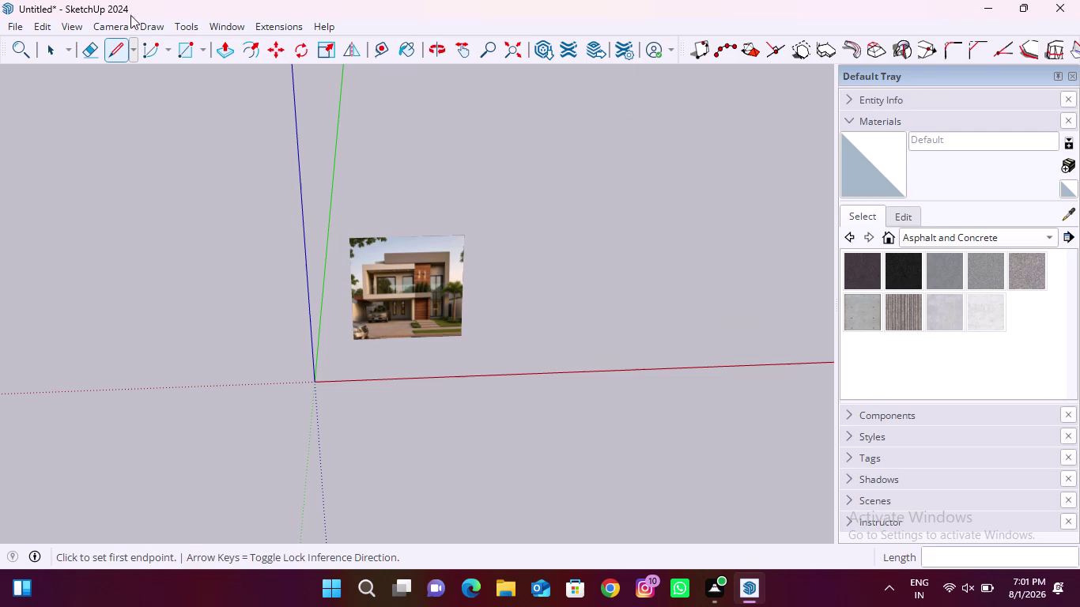
click(192, 27)
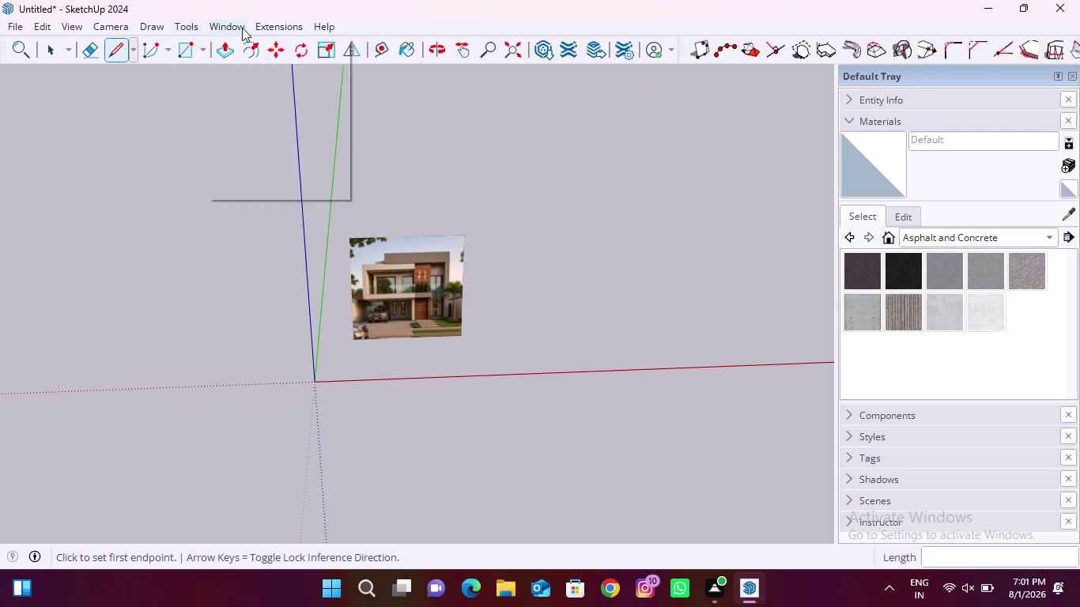
Set Model Info units to Engineering format with 0.0' length precision.
click(276, 105)
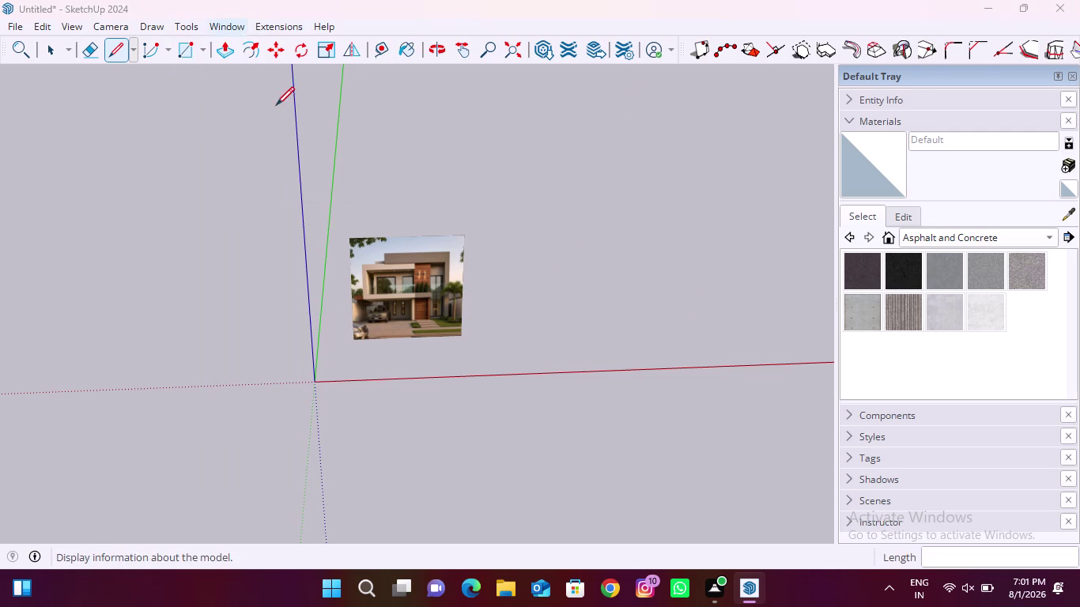
click(542, 201)
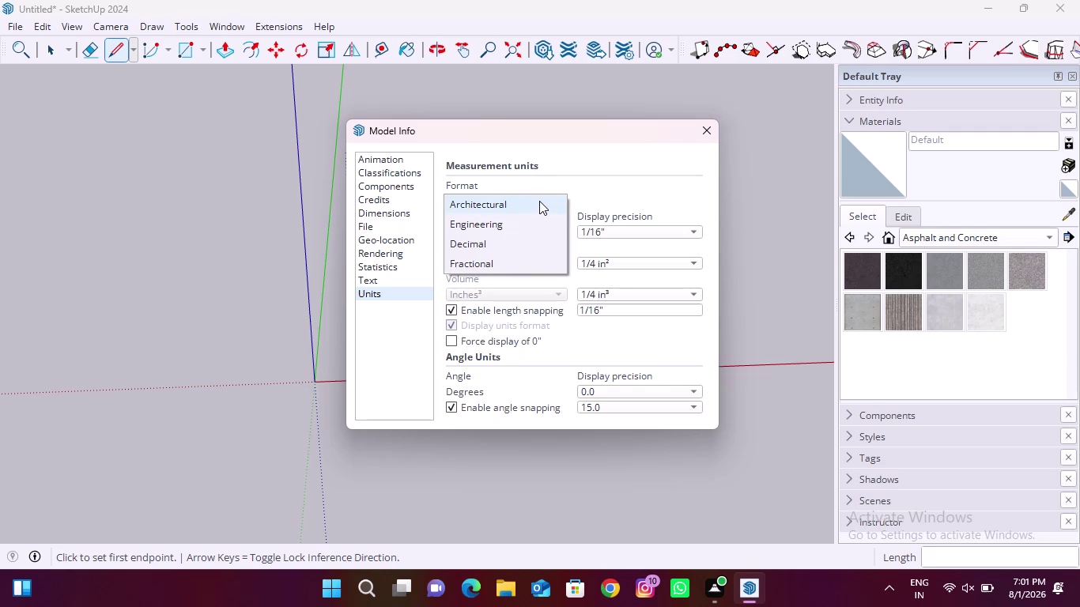
click(492, 228)
click(652, 235)
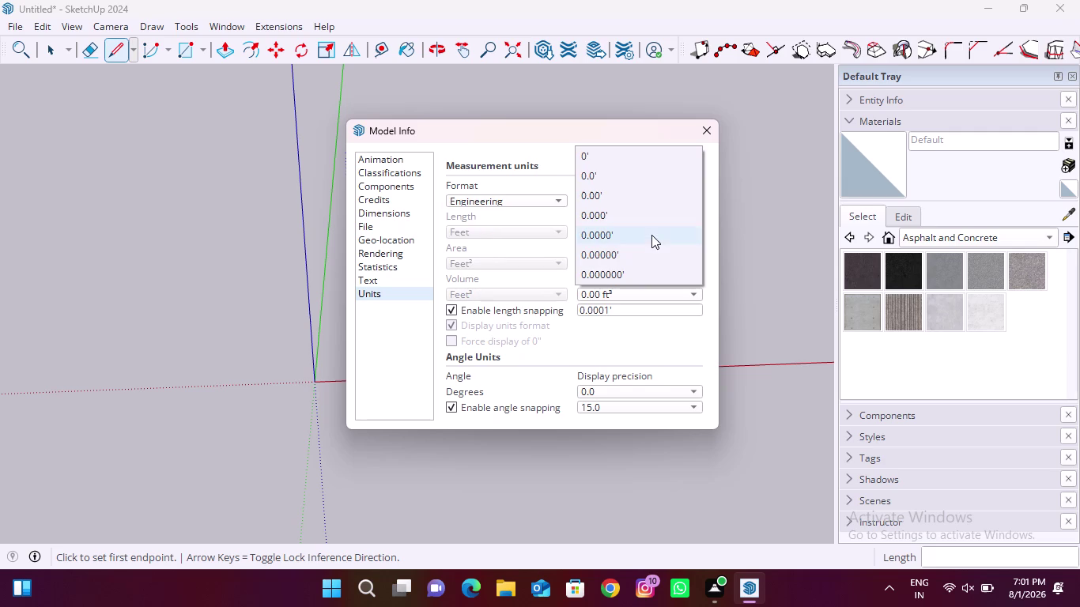
click(616, 183)
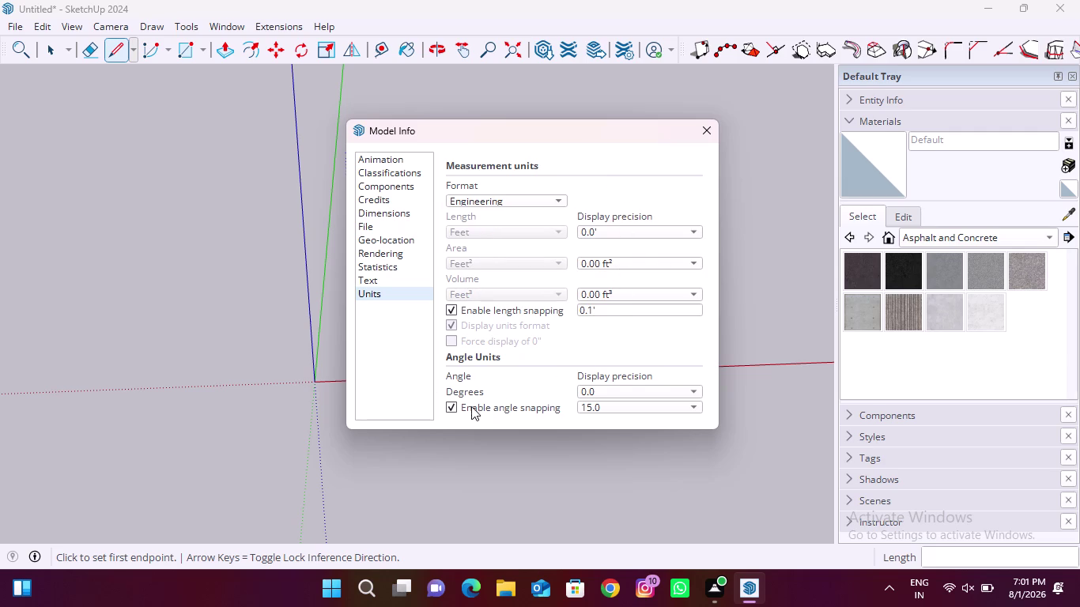
click(705, 122)
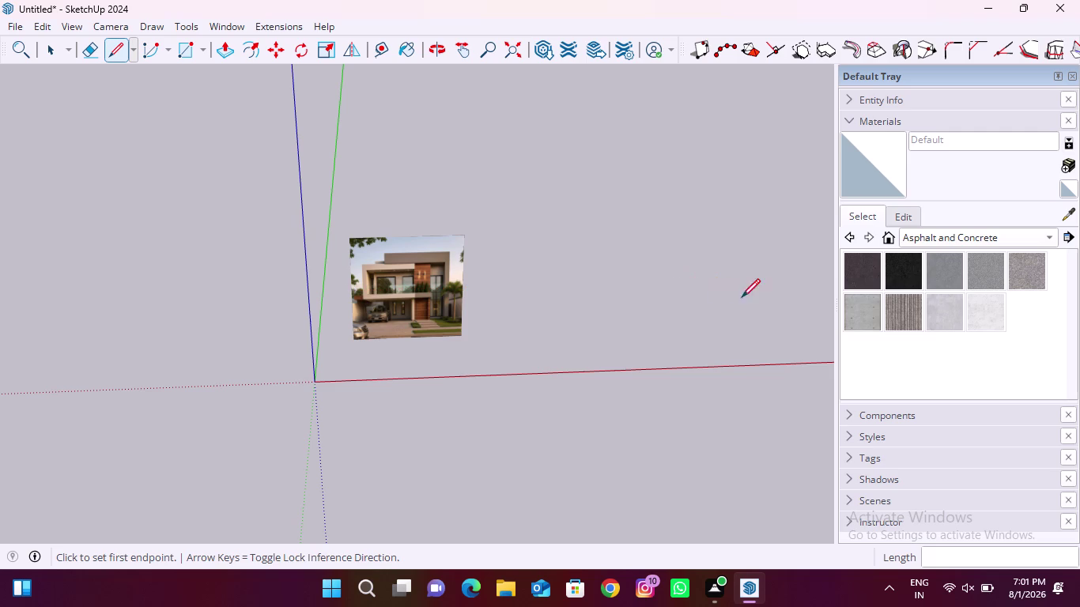
Draw a 3' line along the red axis to the right of the house image.
click(751, 291)
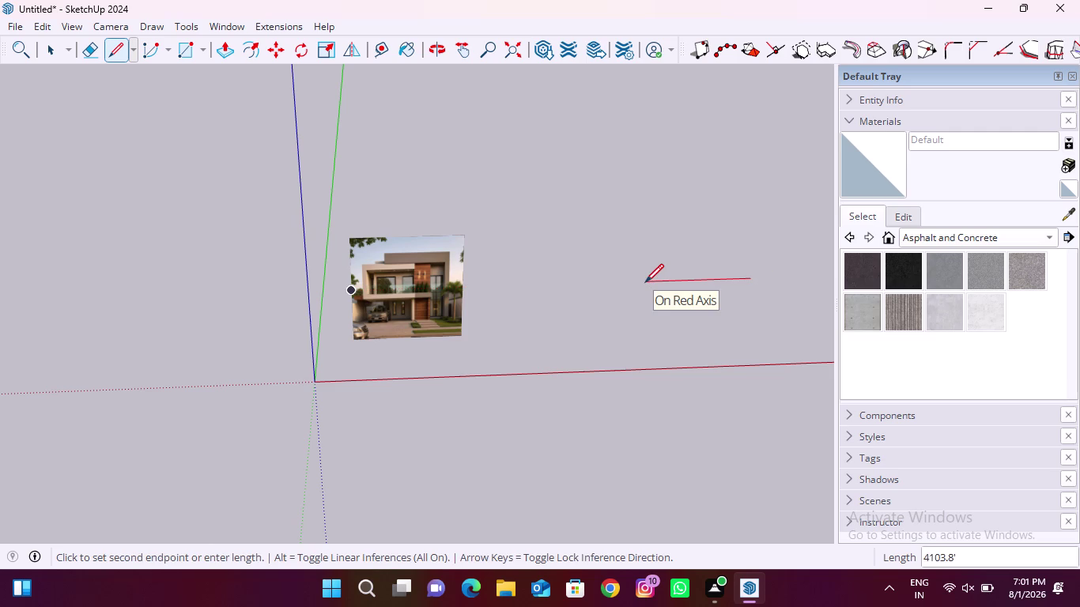
text(3')
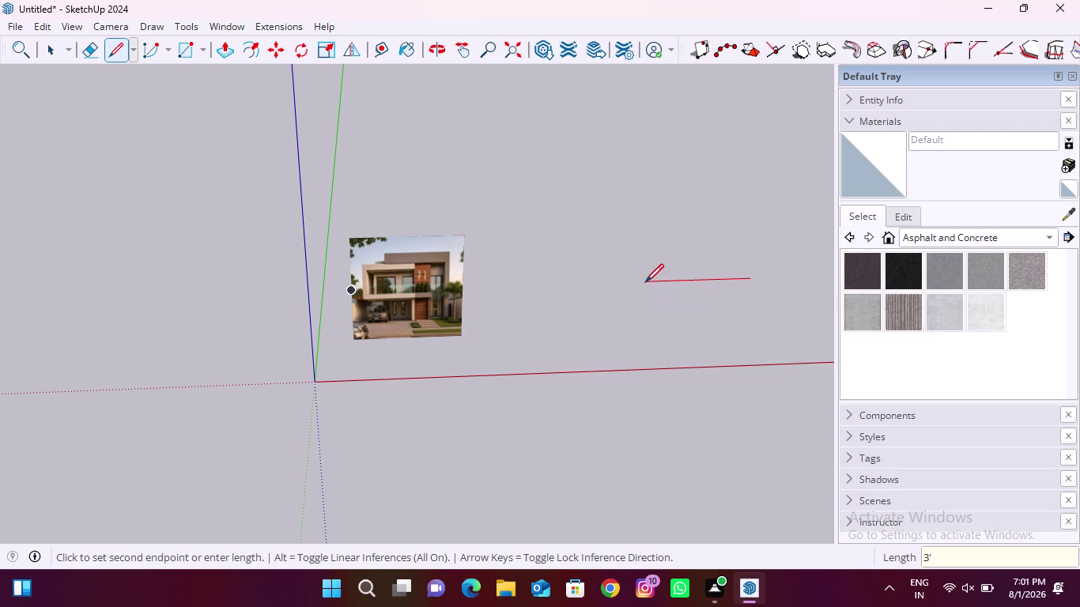
key(Return)
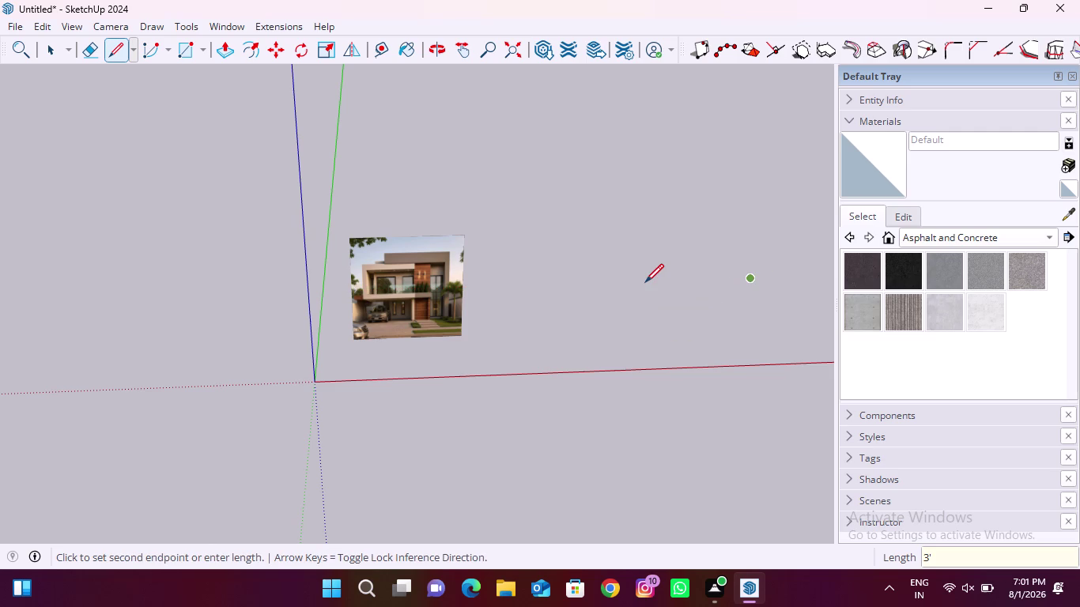
key(Escape)
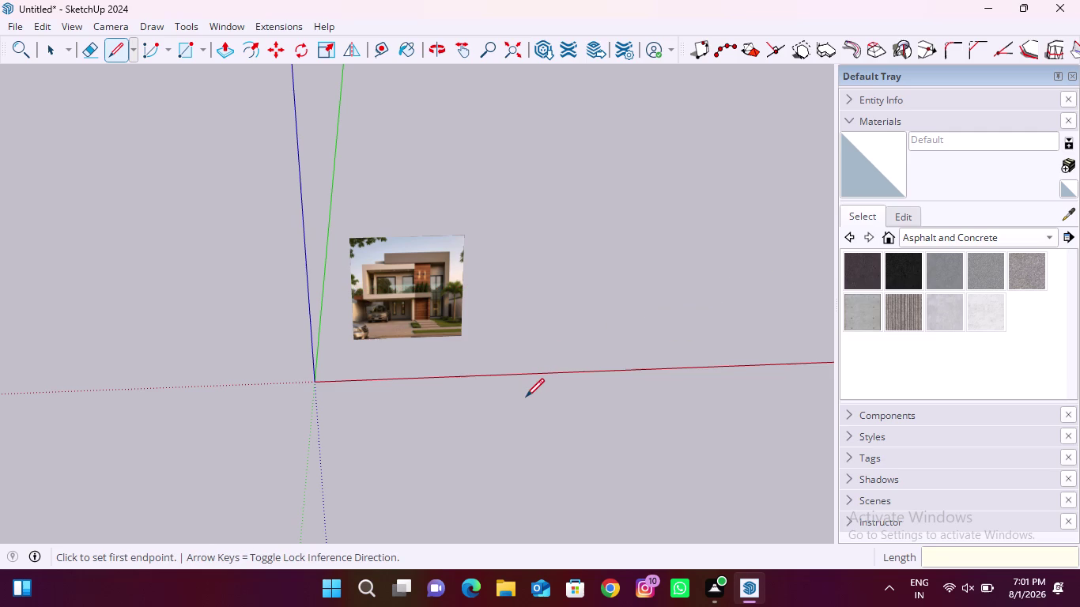
Delete everything, including the house image, and close SketchUp.
key(ctrl+a)
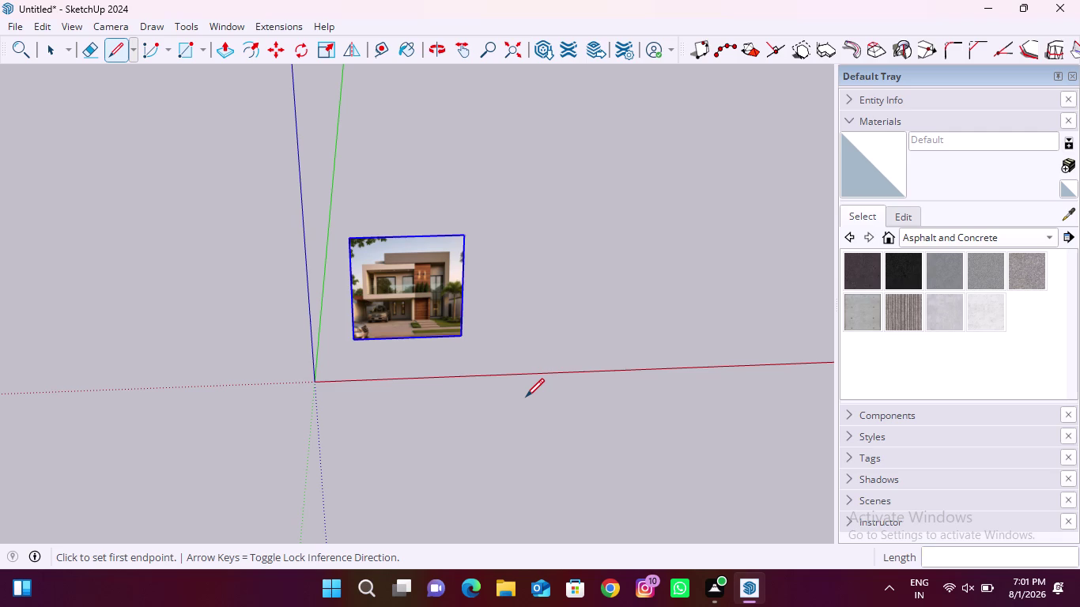
key(Delete)
click(1074, 0)
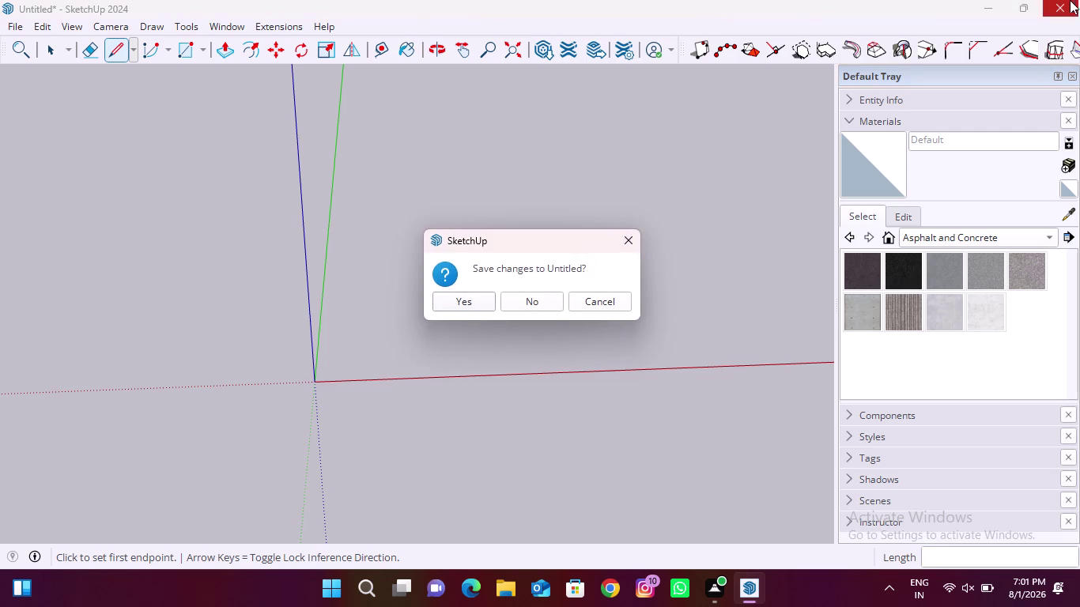